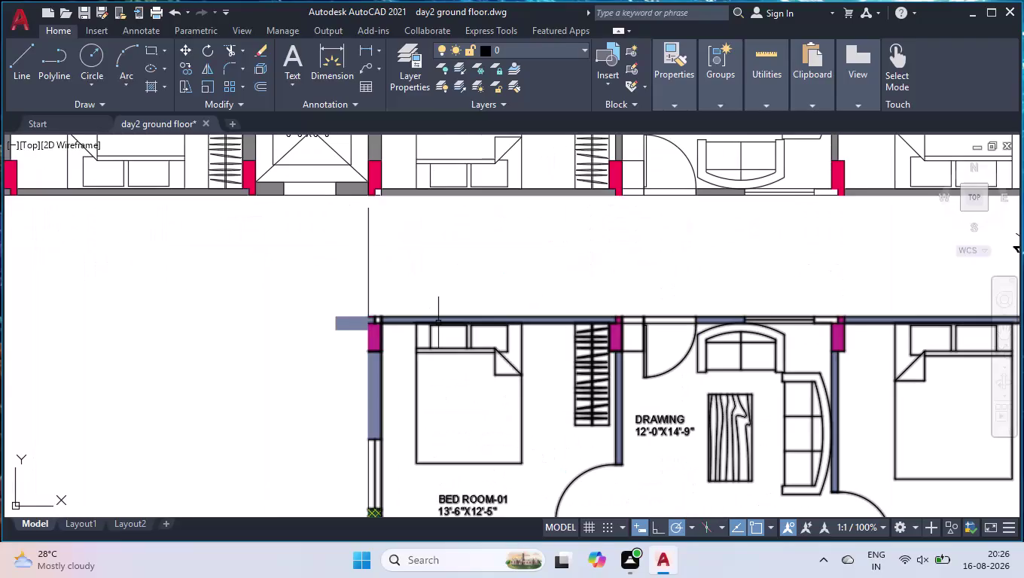
Trim the stray vertical line pieces above the bedroom wall corner out of the corridor.
text(TR)
key(Return)
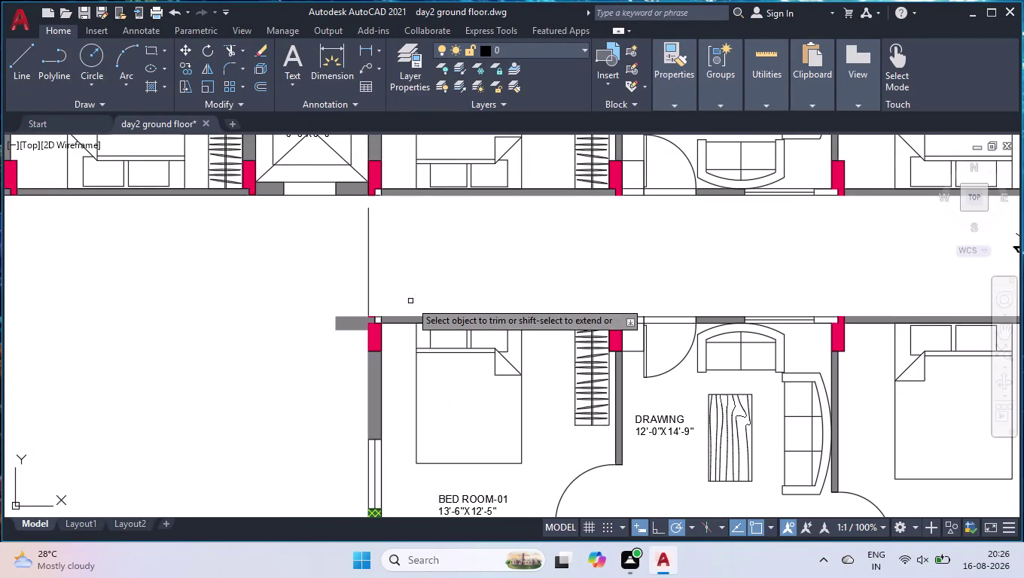
click(349, 325)
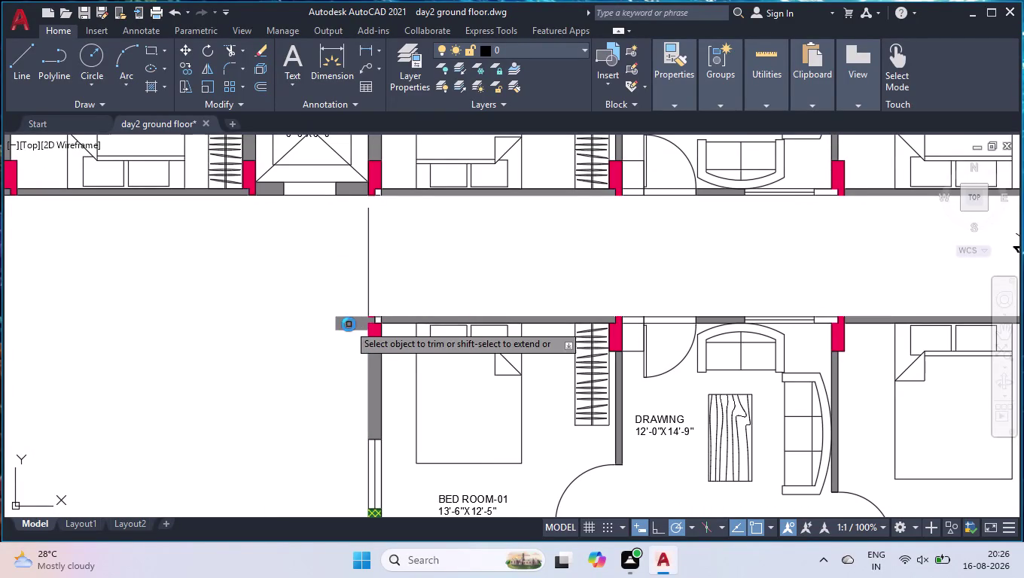
click(382, 276)
click(314, 299)
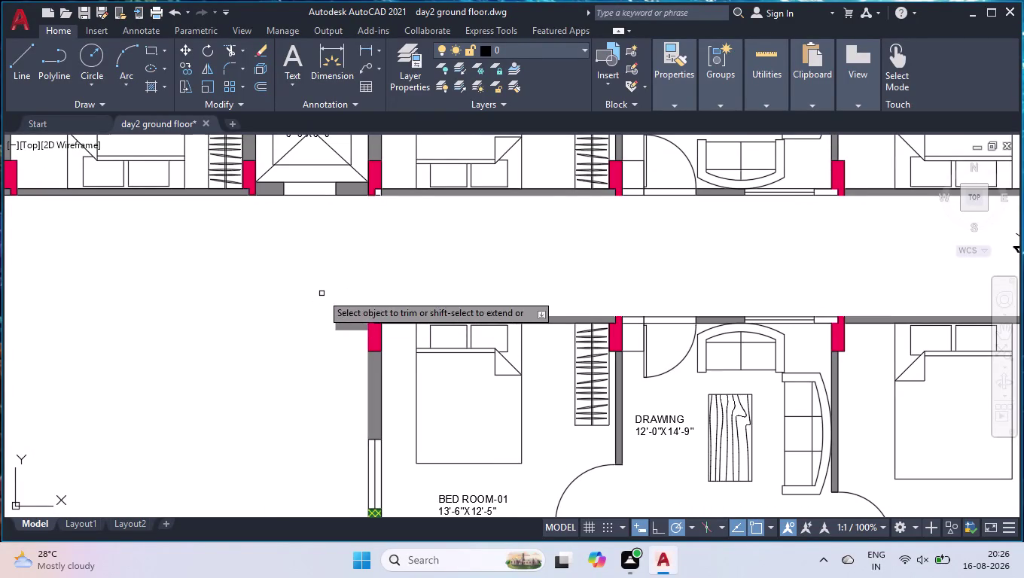
key(Return)
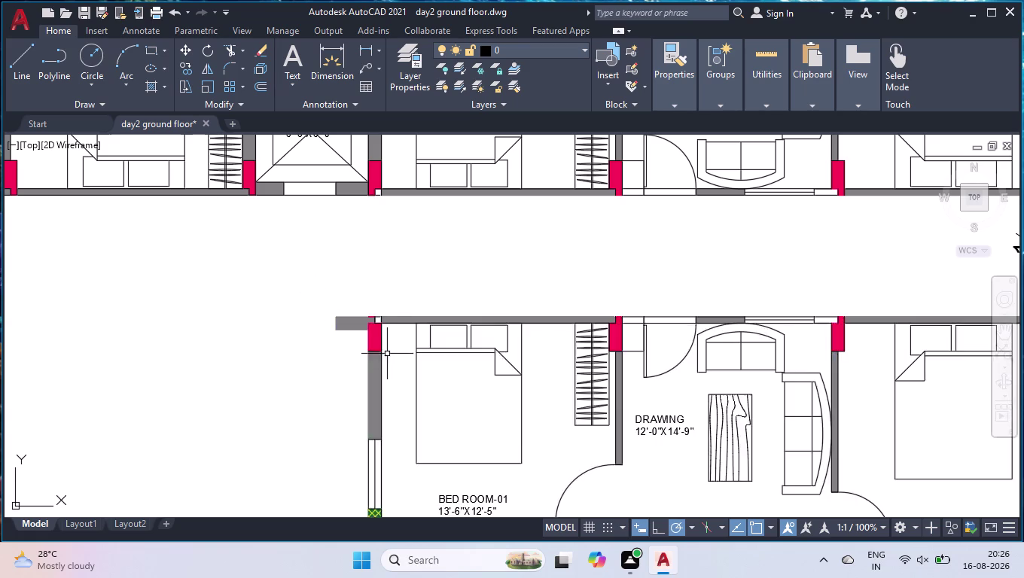
scroll(down, 3)
scroll(up, 3)
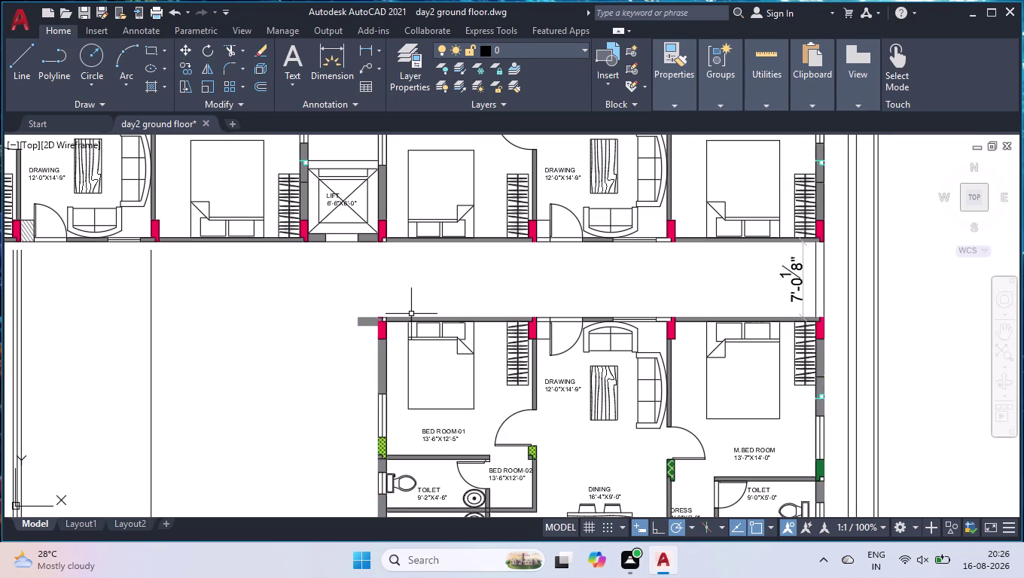
Extend the wall's top edge line across the gap beside the pink column.
text(EX)
key(Return)
scroll(up, 3)
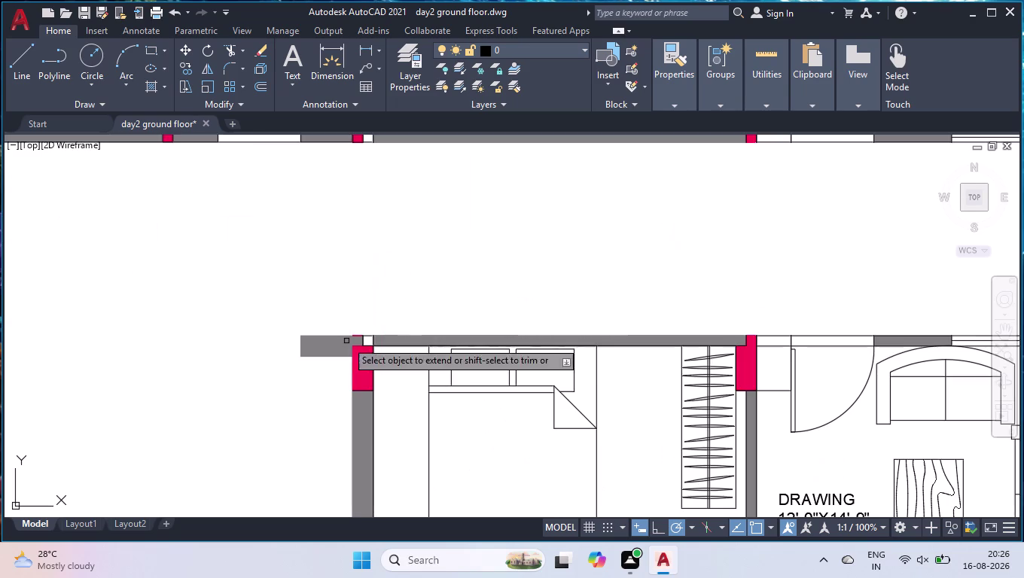
scroll(up, 3)
scroll(up, 3)
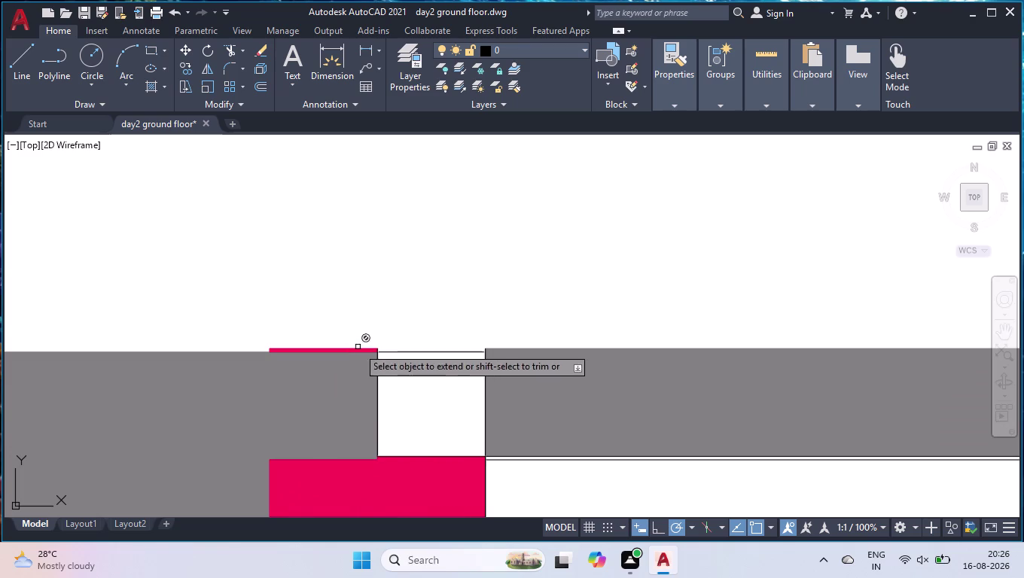
click(402, 352)
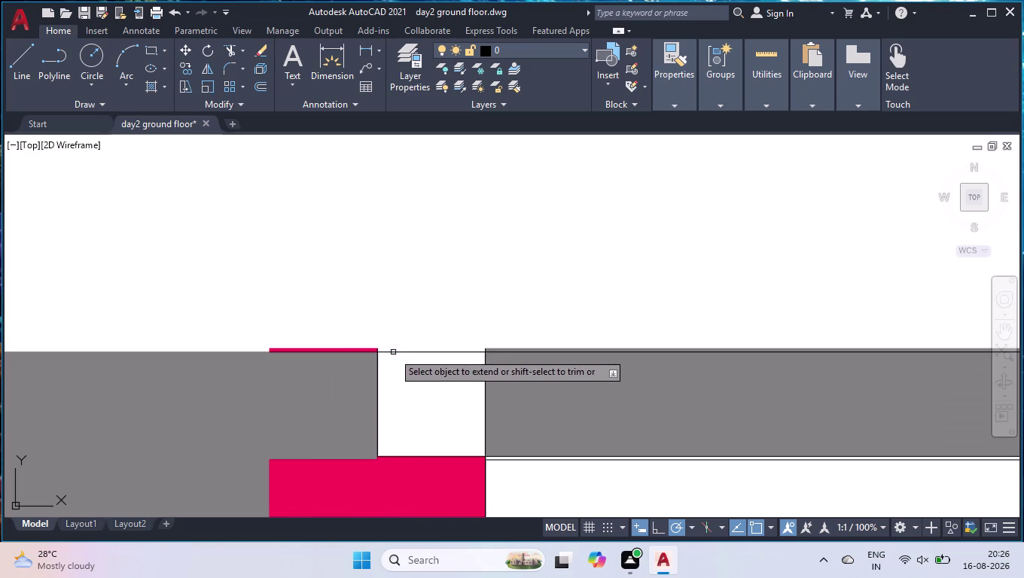
scroll(up, 3)
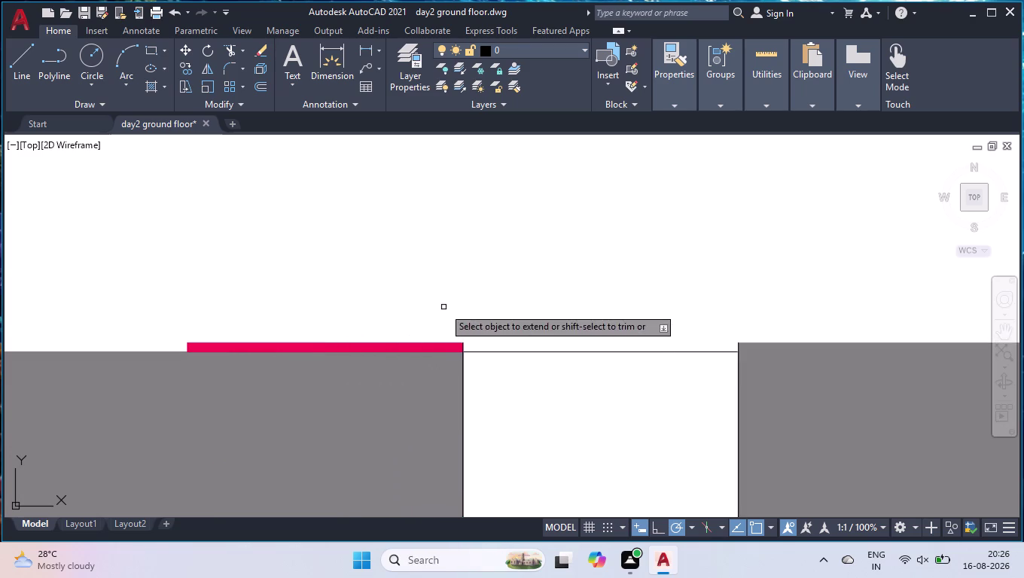
key(Return)
scroll(down, 3)
scroll(down, 3)
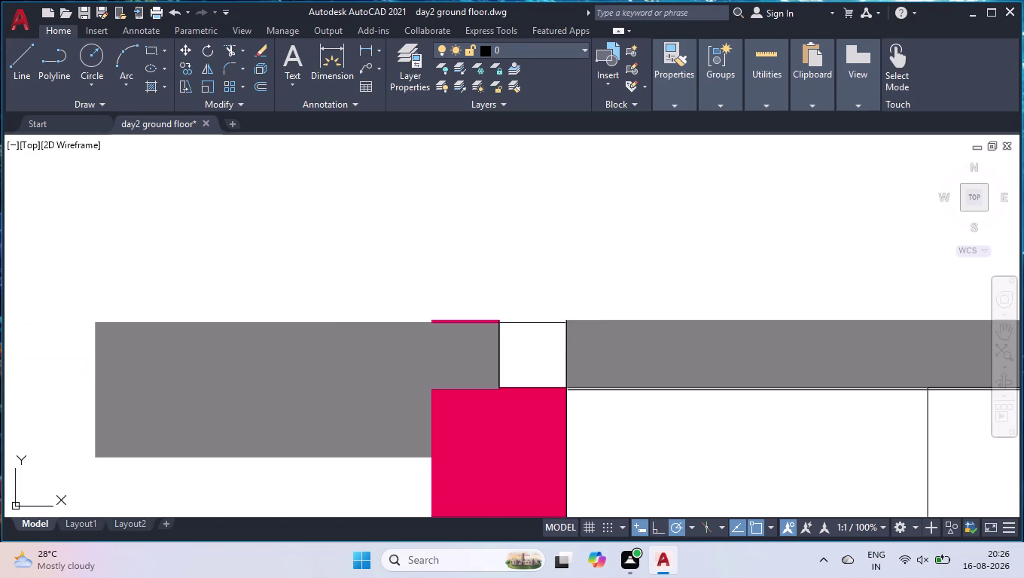
click(604, 368)
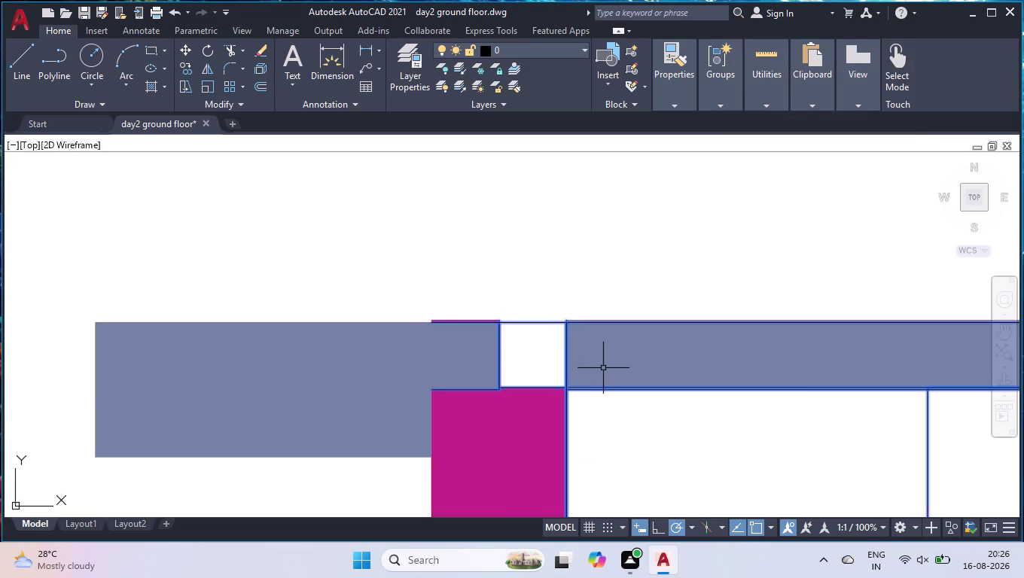
Clear the selection of the lower flat's plan.
scroll(down, 3)
scroll(down, 3)
scroll(down, 3)
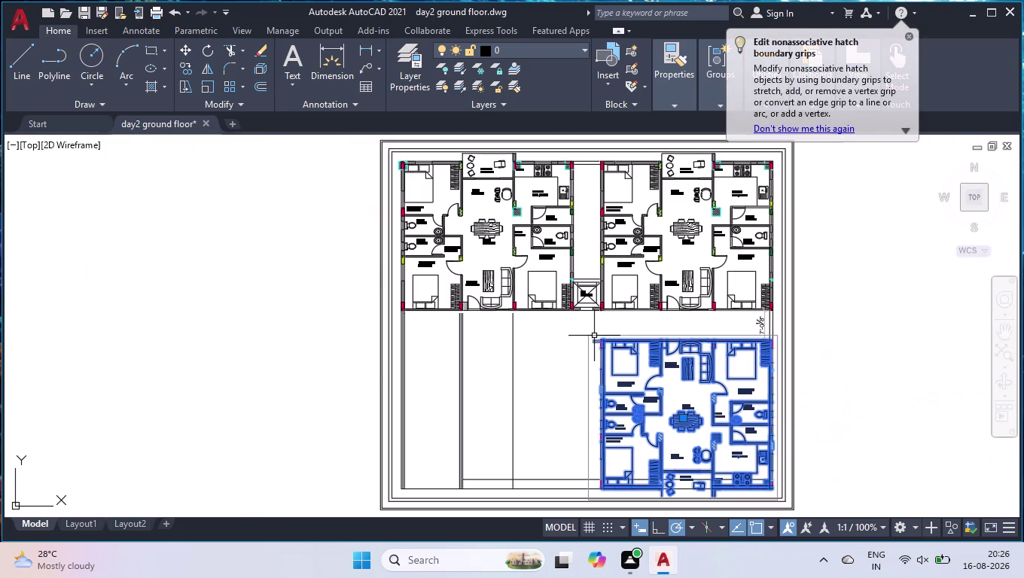
scroll(up, 3)
scroll(down, 3)
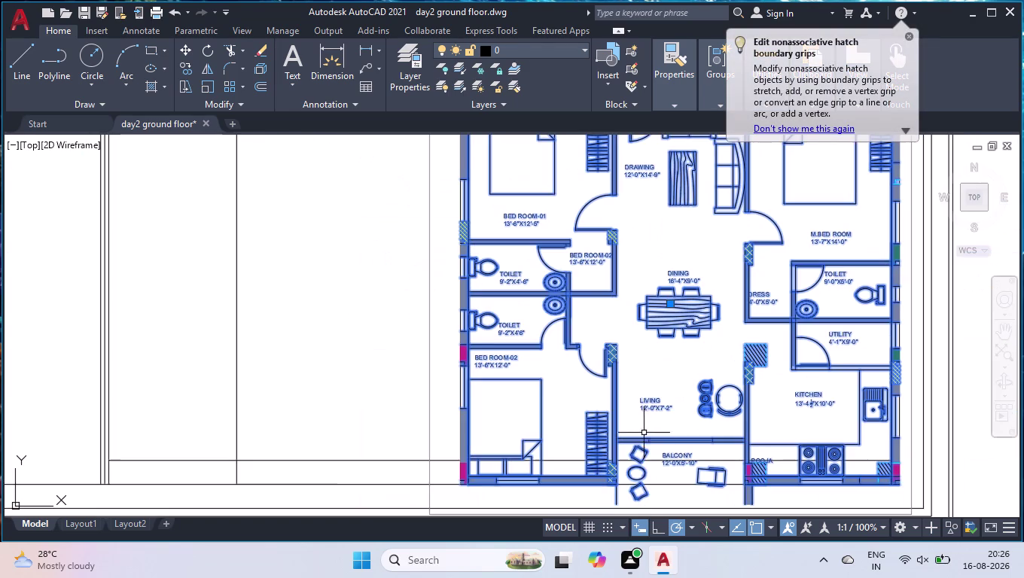
key(space)
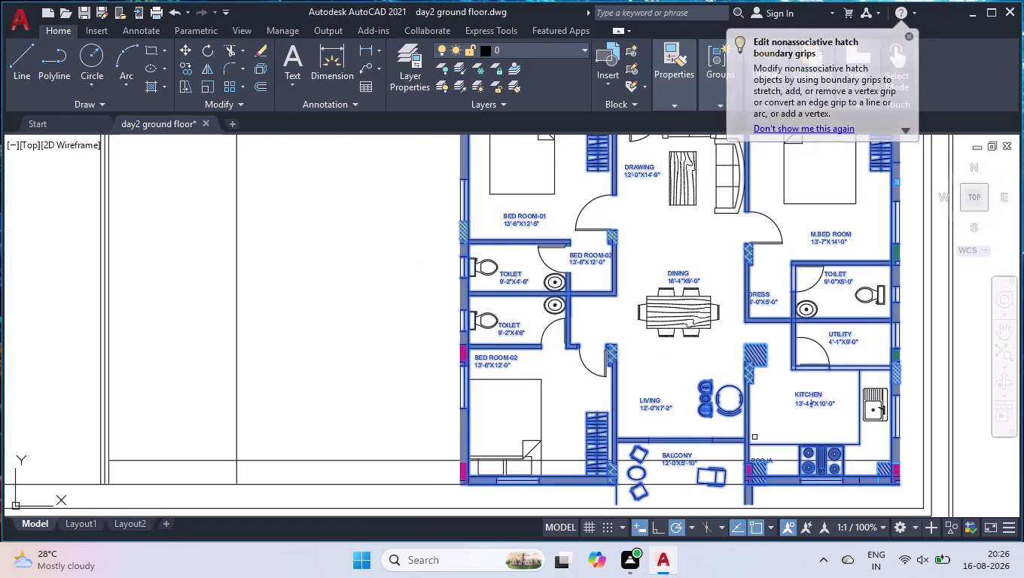
key(space)
key(space)
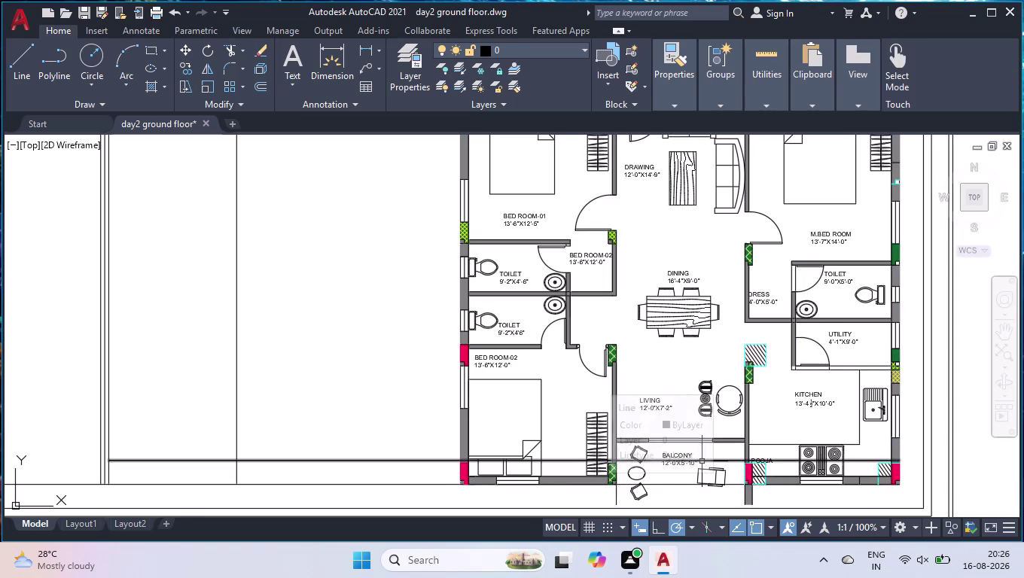
Delete the long horizontal line across the court and the lower flat's balcony.
click(702, 461)
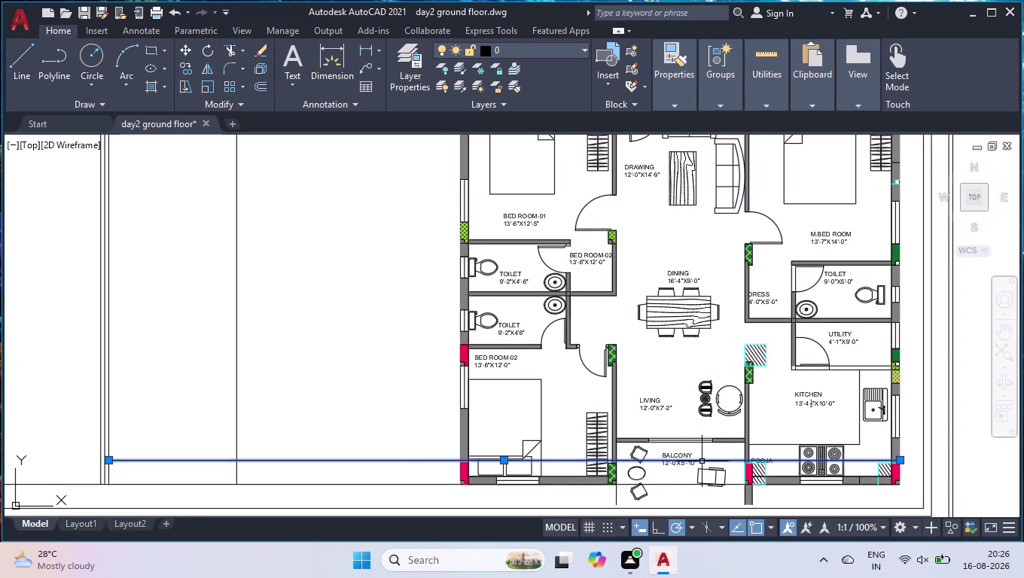
scroll(down, 3)
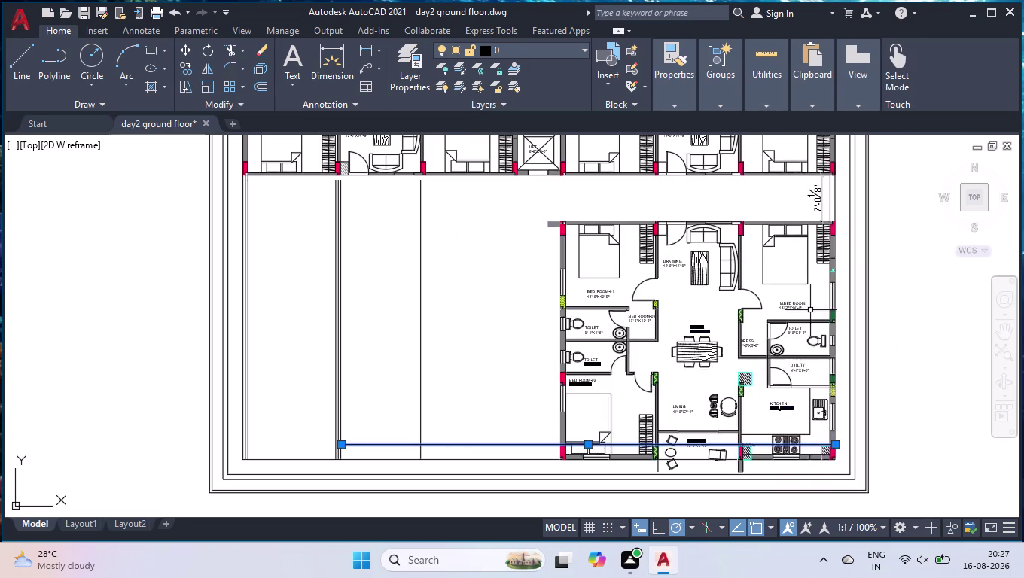
key(Delete)
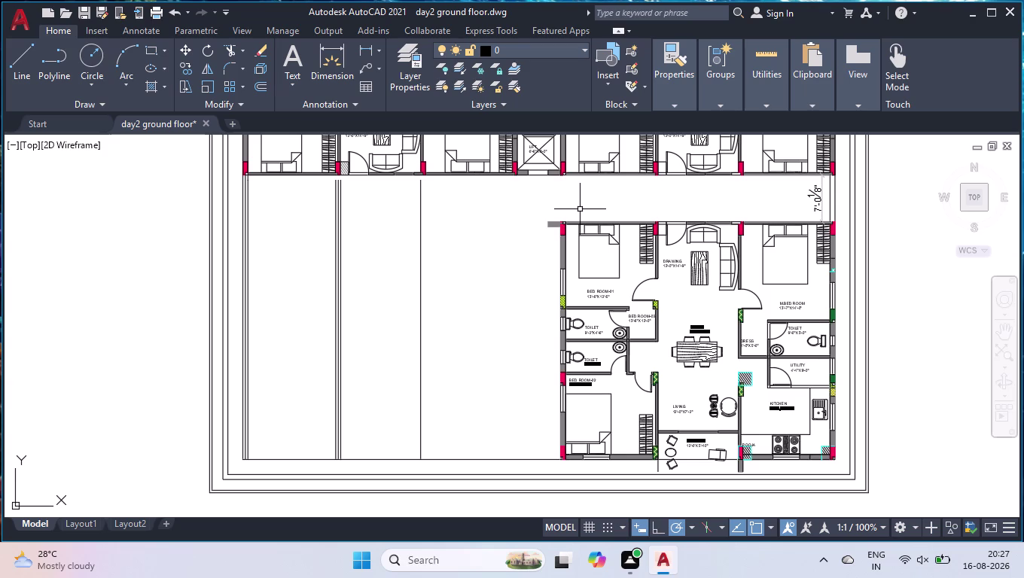
key(l)
key(Return)
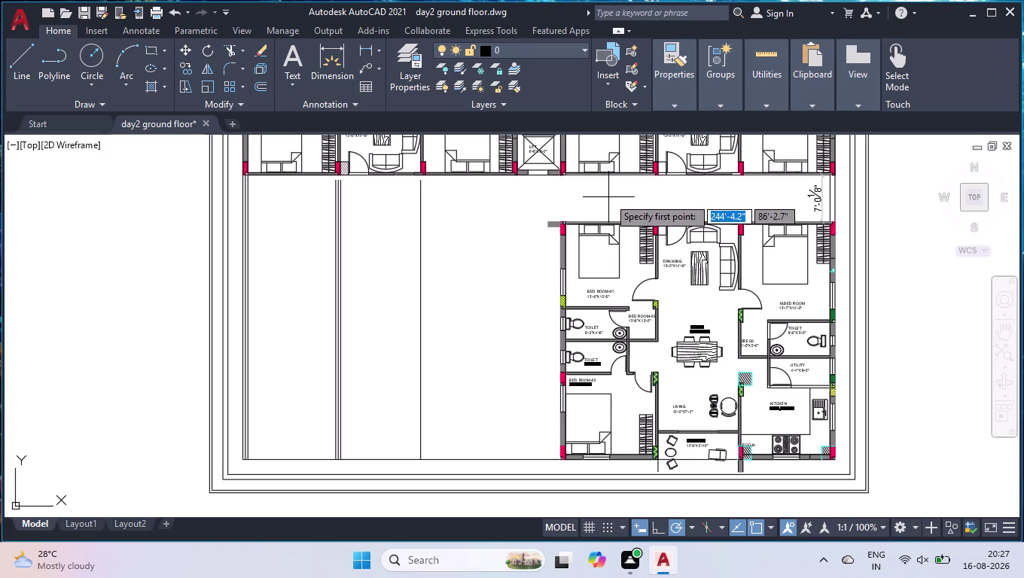
Draw a horizontal line from the bedroom wall corner to the left boundary line.
scroll(up, 3)
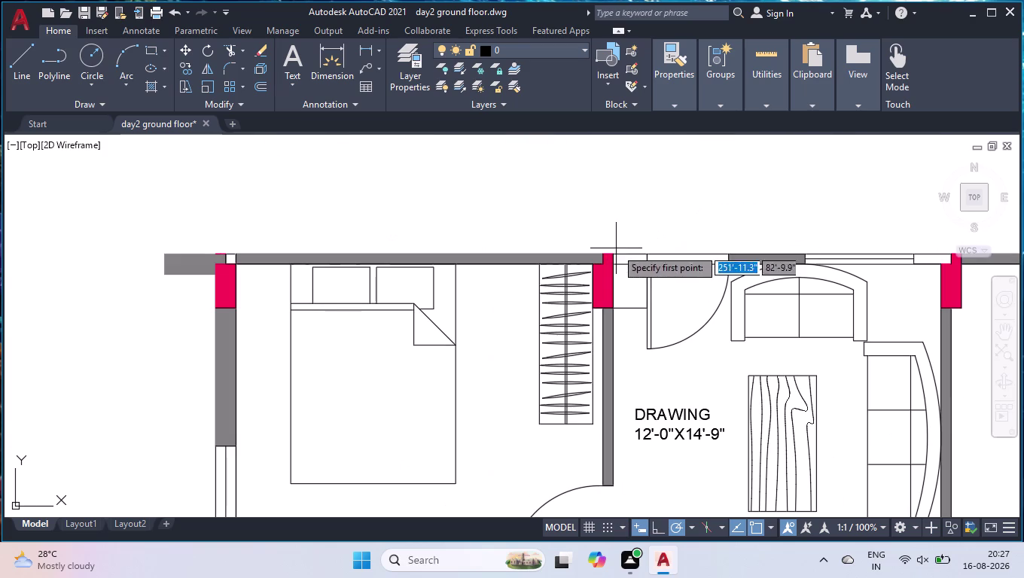
click(604, 251)
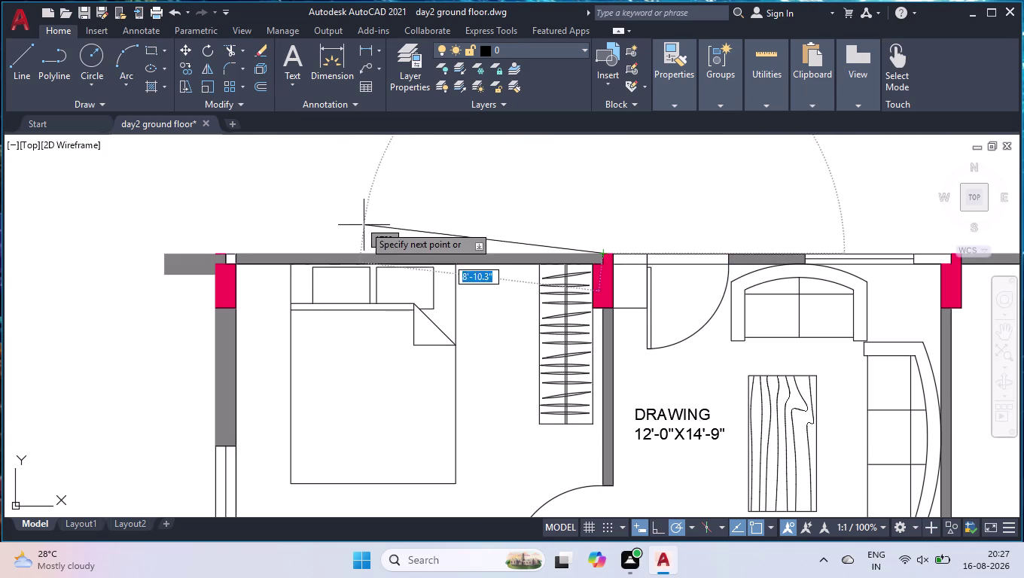
scroll(down, 3)
click(655, 530)
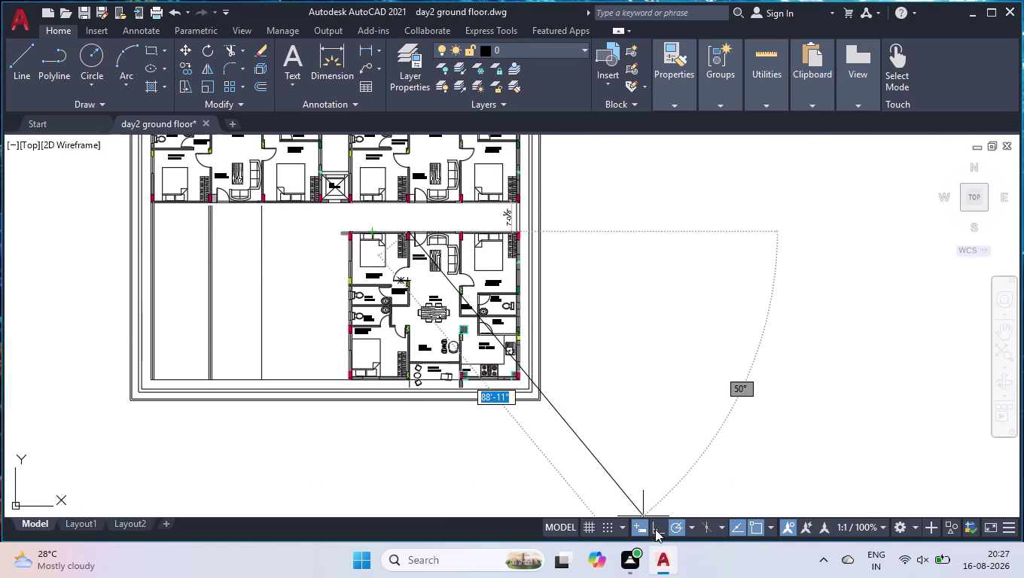
scroll(up, 3)
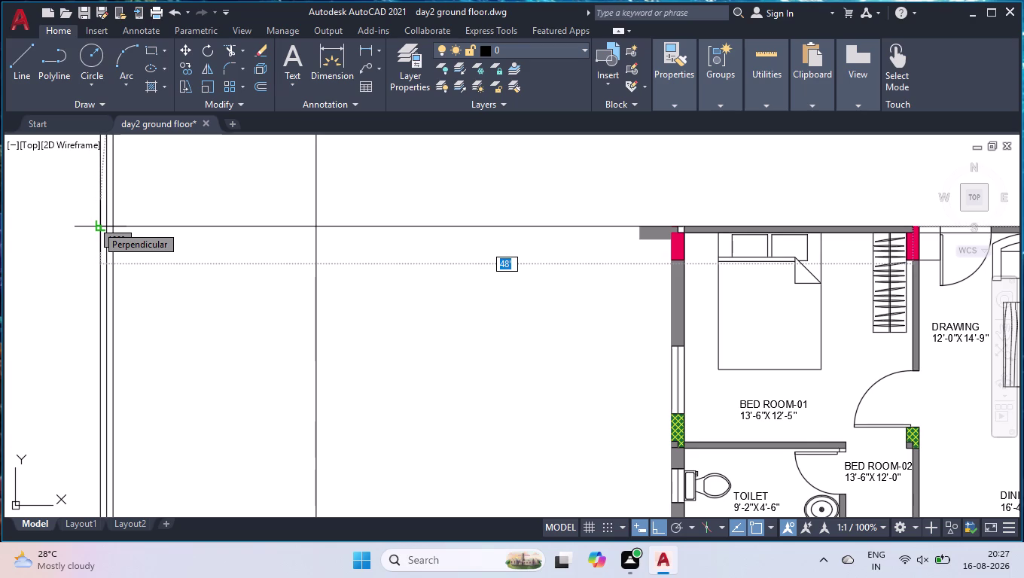
click(96, 226)
key(space)
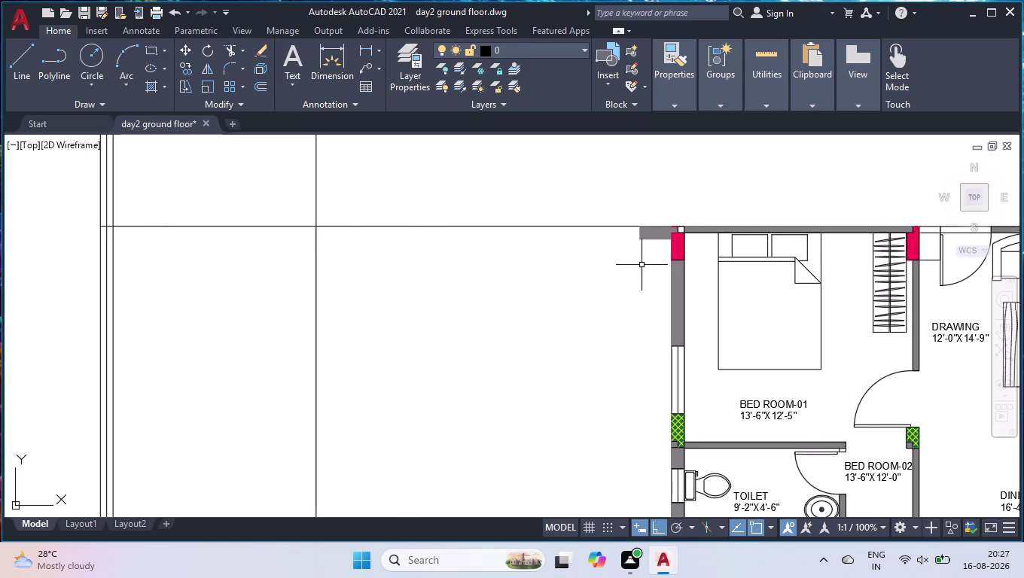
Break the new horizontal corridor line into two pieces at the bedroom wall corner.
text(BR)
key(Down)
key(Return)
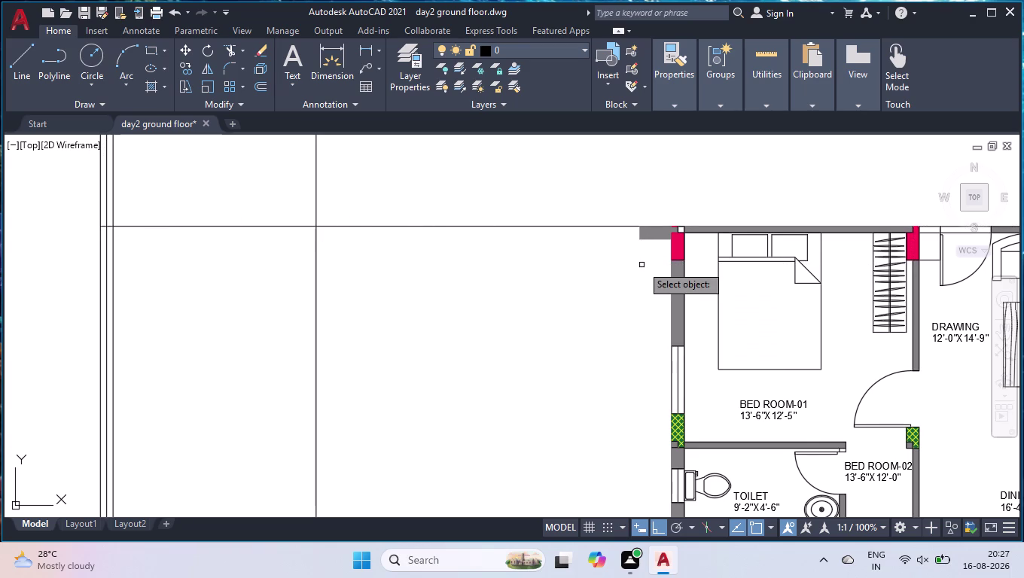
click(598, 226)
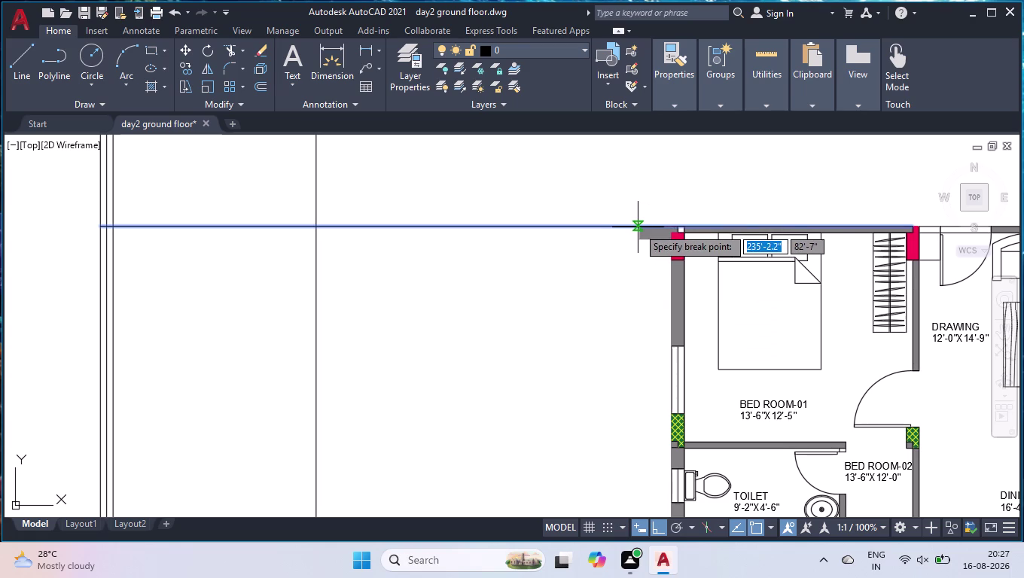
scroll(up, 3)
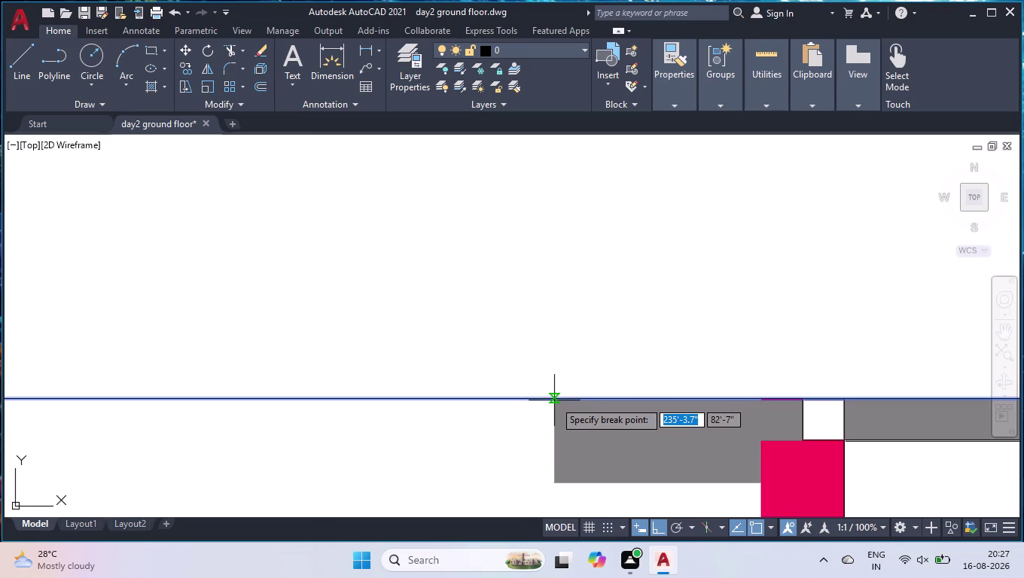
click(554, 401)
scroll(down, 3)
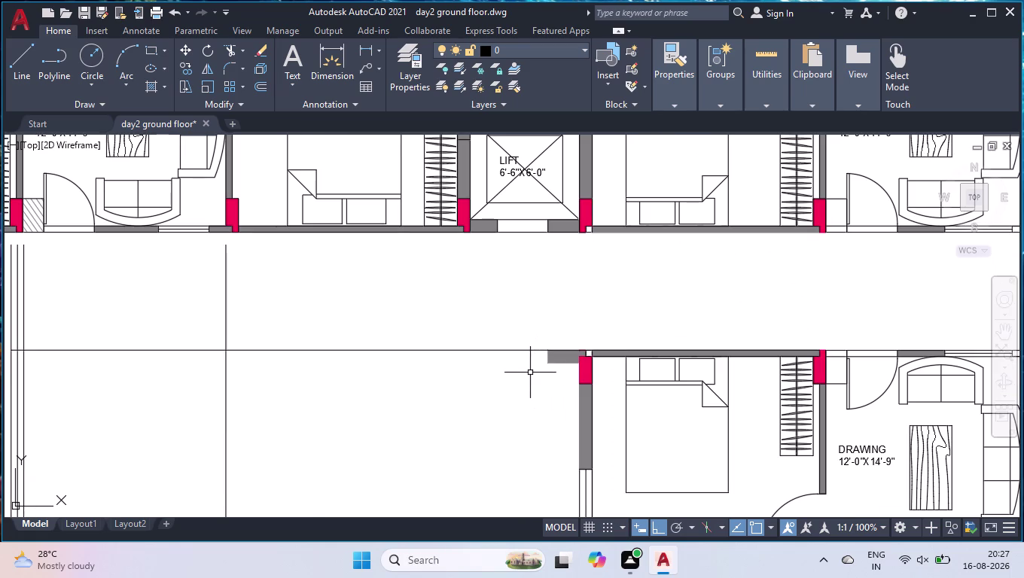
Offset the corridor edge line 9" downward to make a parallel copy.
text(OFF)
key(Return)
text(9")
key(Return)
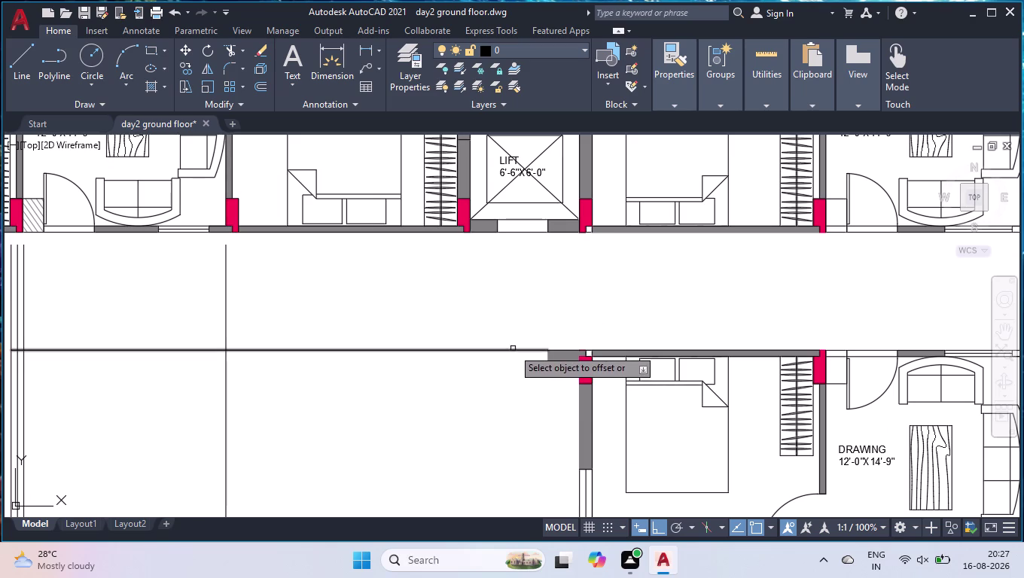
click(513, 349)
click(504, 392)
key(Return)
Trim away the two excess line pieces at the corridor opening.
text(T)
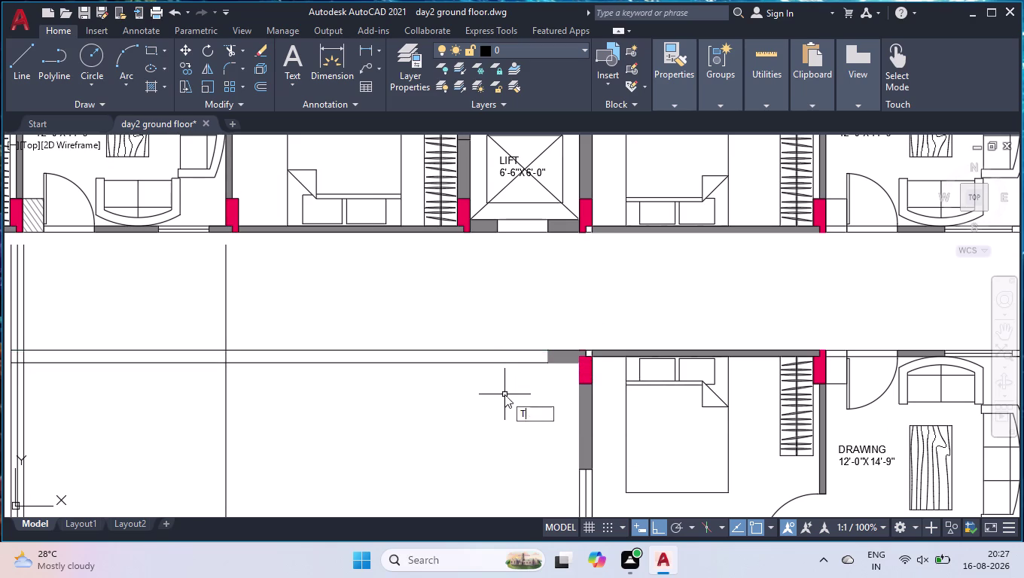
text(R)
key(Return)
click(348, 304)
click(139, 319)
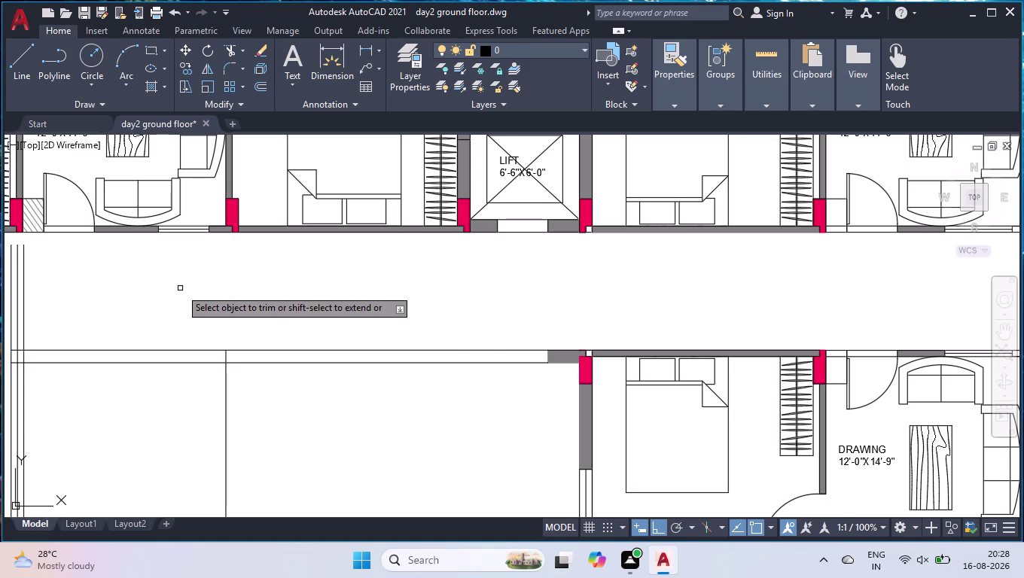
scroll(down, 3)
key(Return)
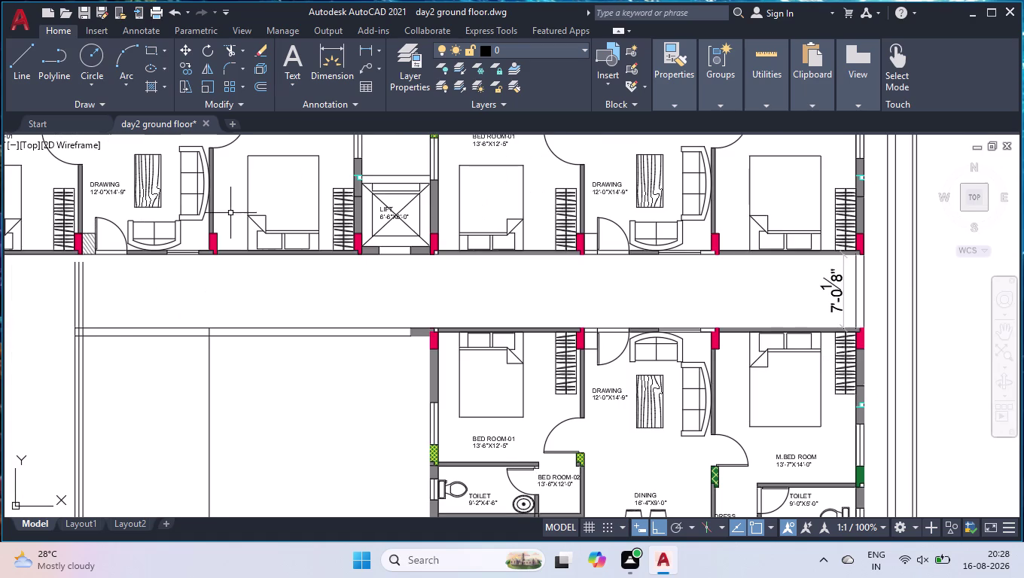
Extend the left vertical lines to the corridor line using a fence selection.
text(EX)
key(Return)
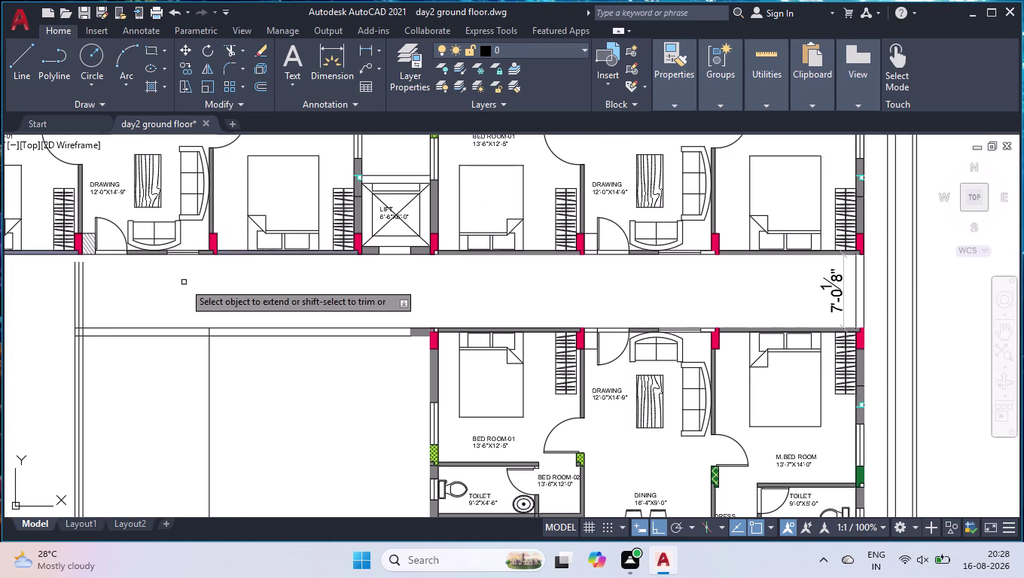
click(110, 282)
click(63, 283)
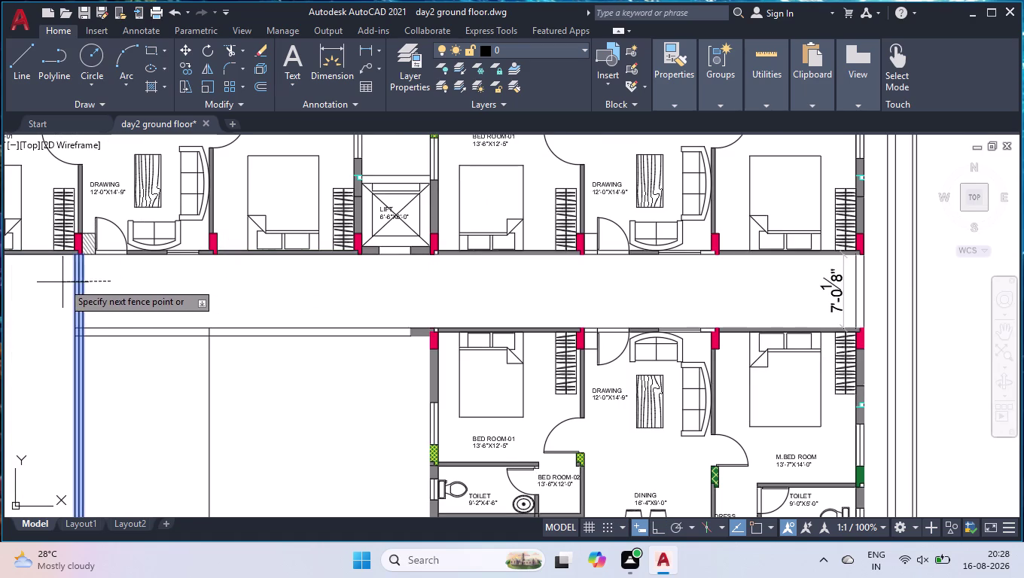
key(Return)
scroll(down, 3)
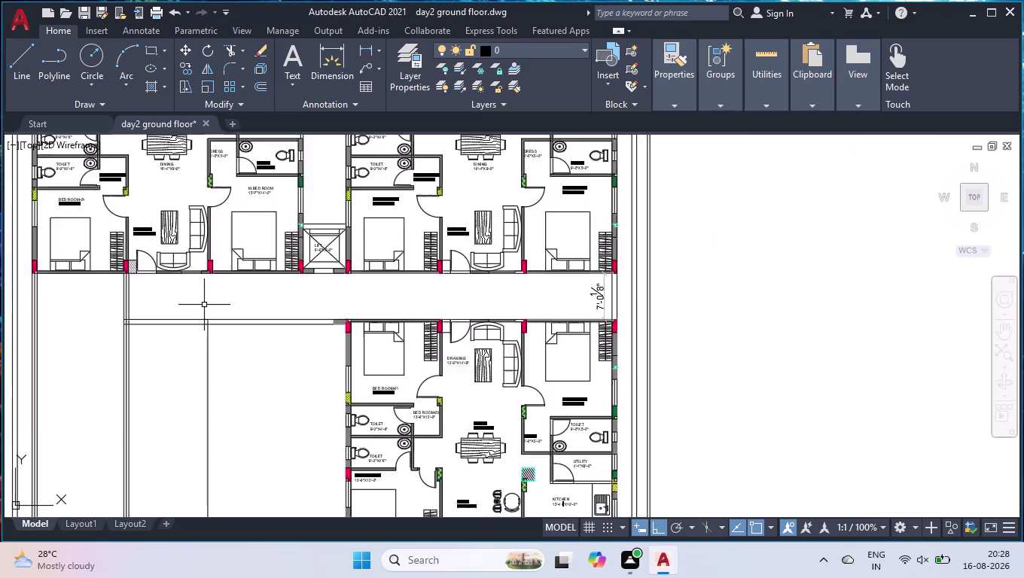
scroll(down, 3)
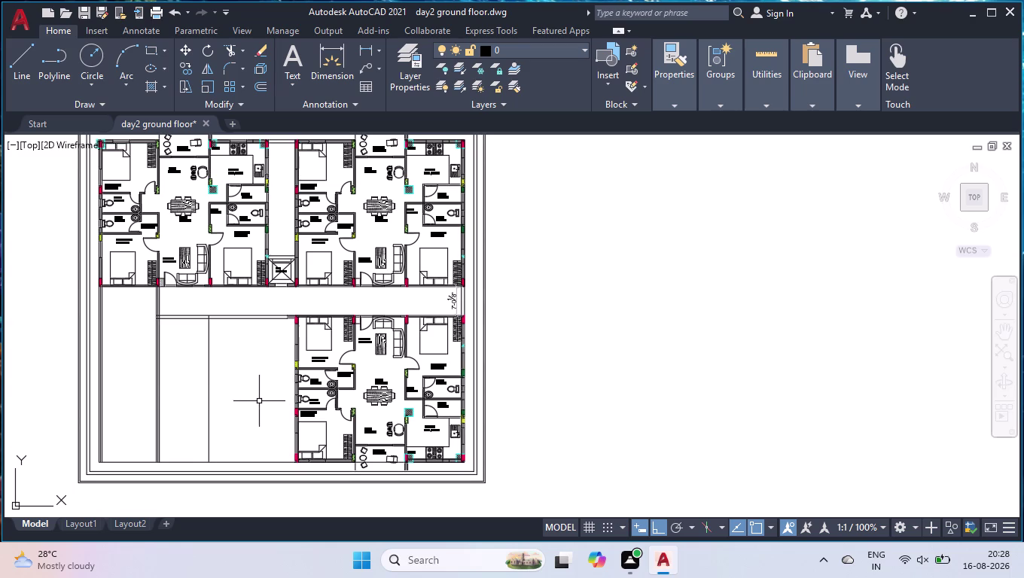
scroll(down, 3)
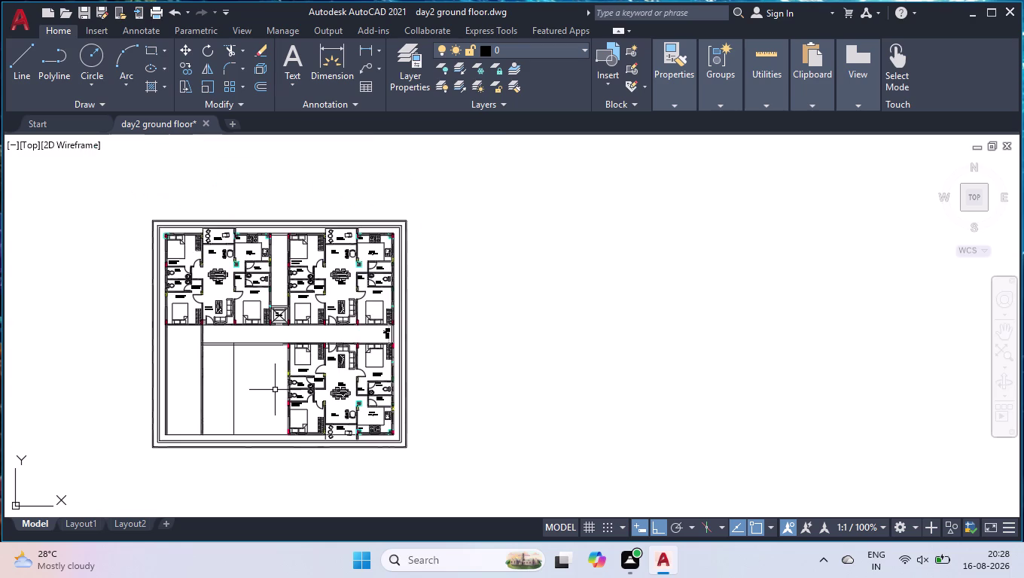
scroll(up, 3)
scroll(down, 3)
scroll(up, 3)
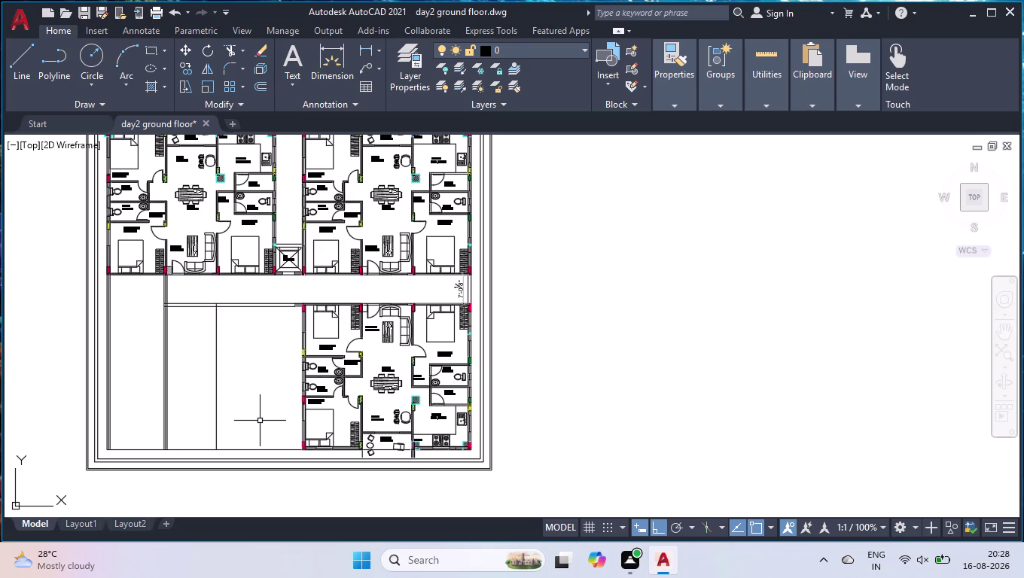
click(364, 373)
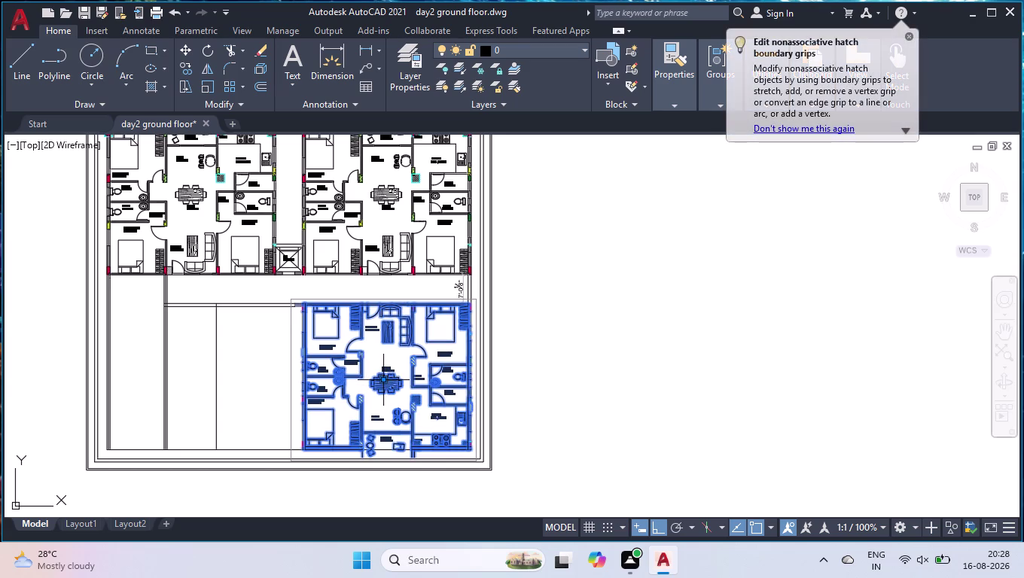
Stretch the lower-right unit's top edge vertically by 2'3".
click(386, 381)
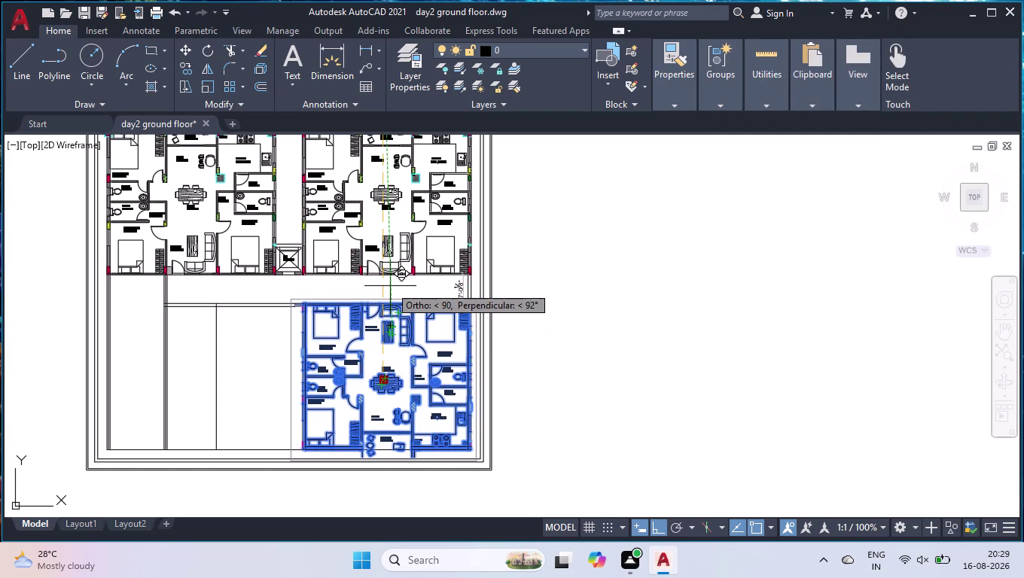
key(2)
text('3)
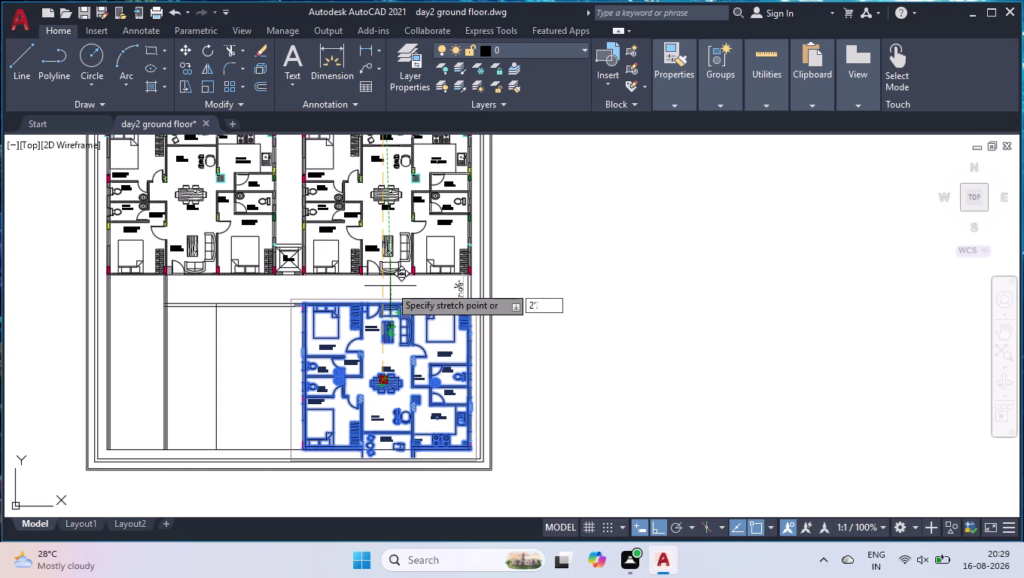
text(")
key(Return)
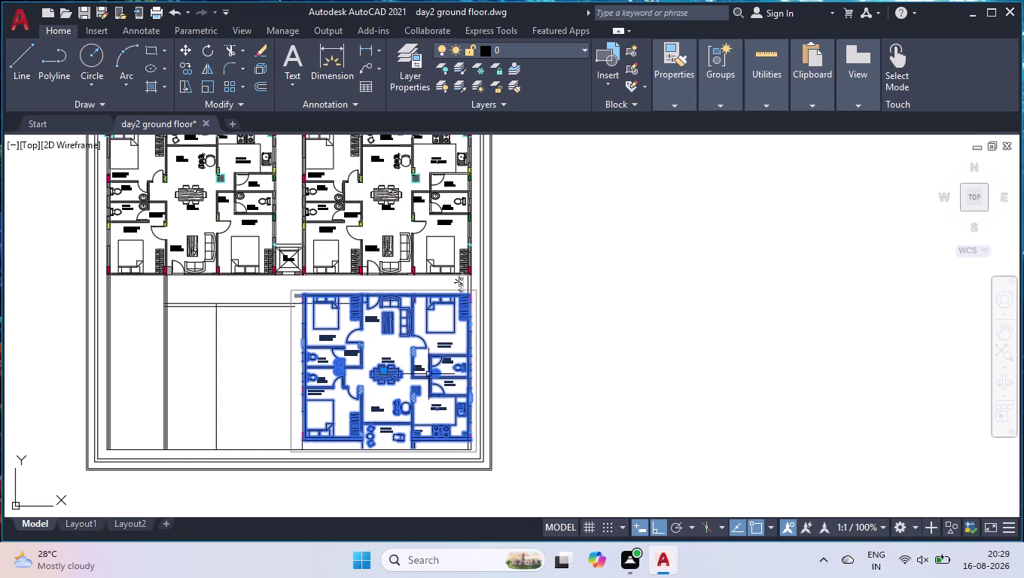
scroll(up, 3)
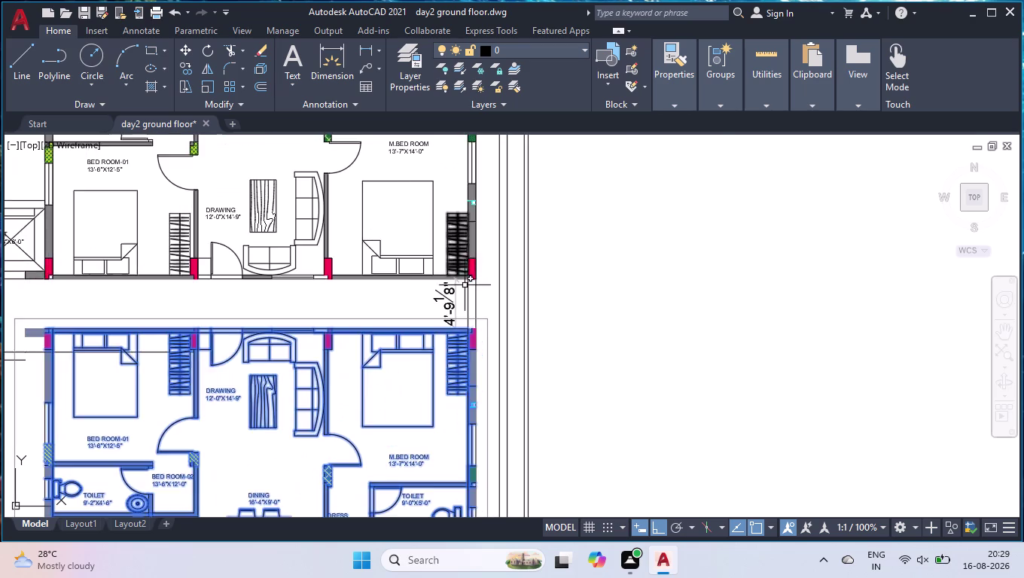
scroll(up, 3)
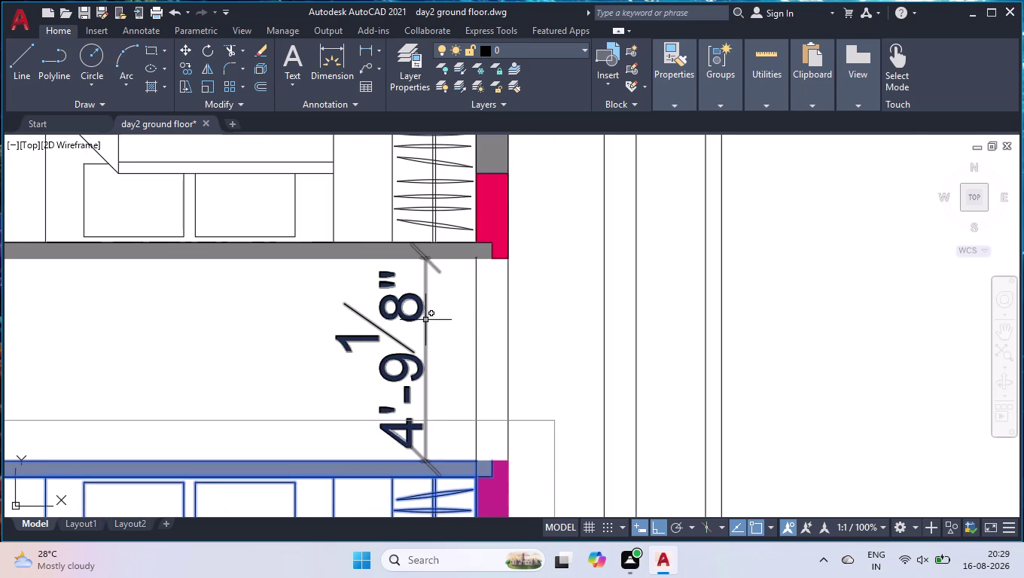
Delete the corridor width dimension, undo it, then delete the oversized corridor dimension.
click(425, 320)
key(Delete)
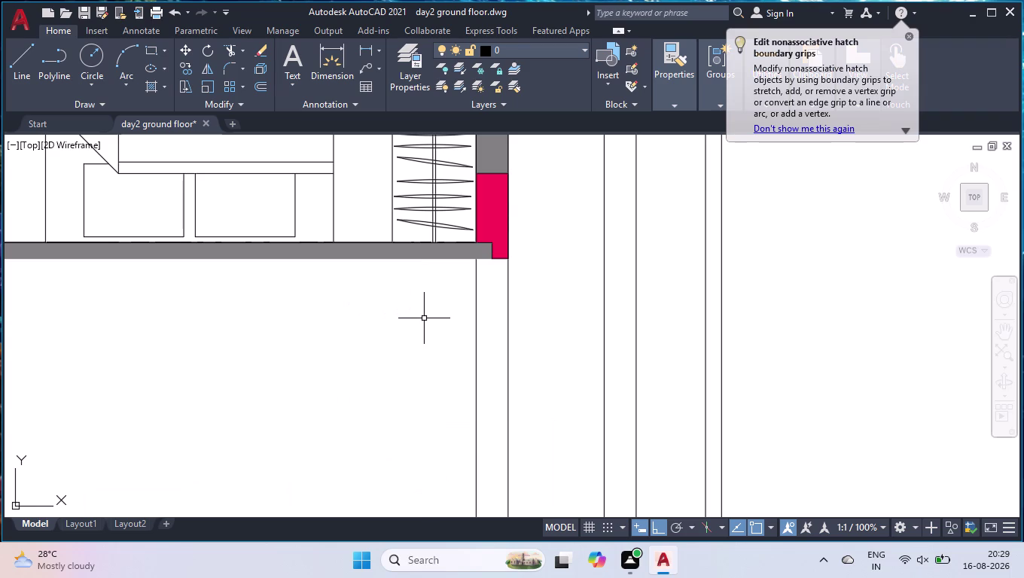
key(u)
key(Return)
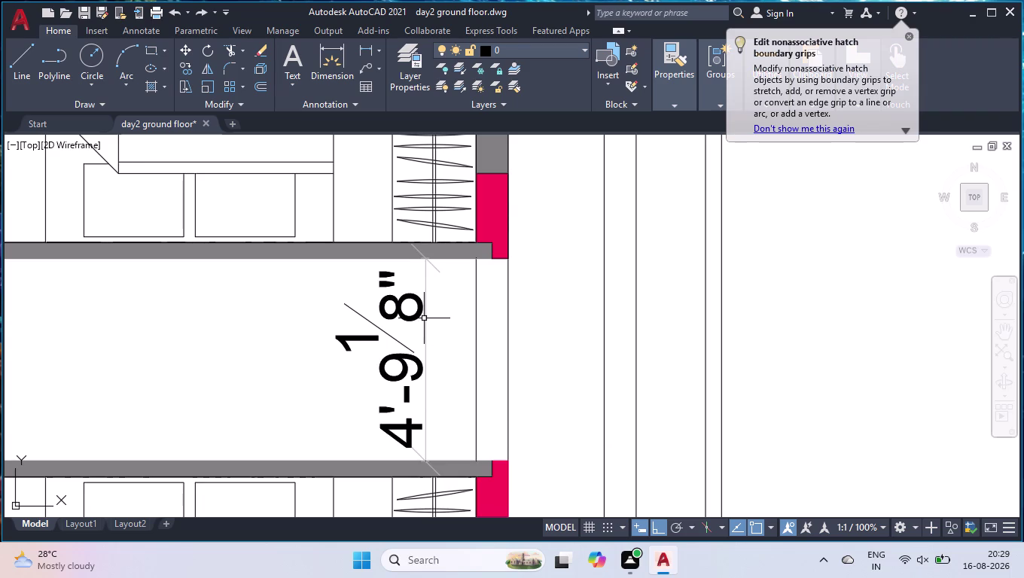
click(414, 360)
key(Delete)
scroll(down, 3)
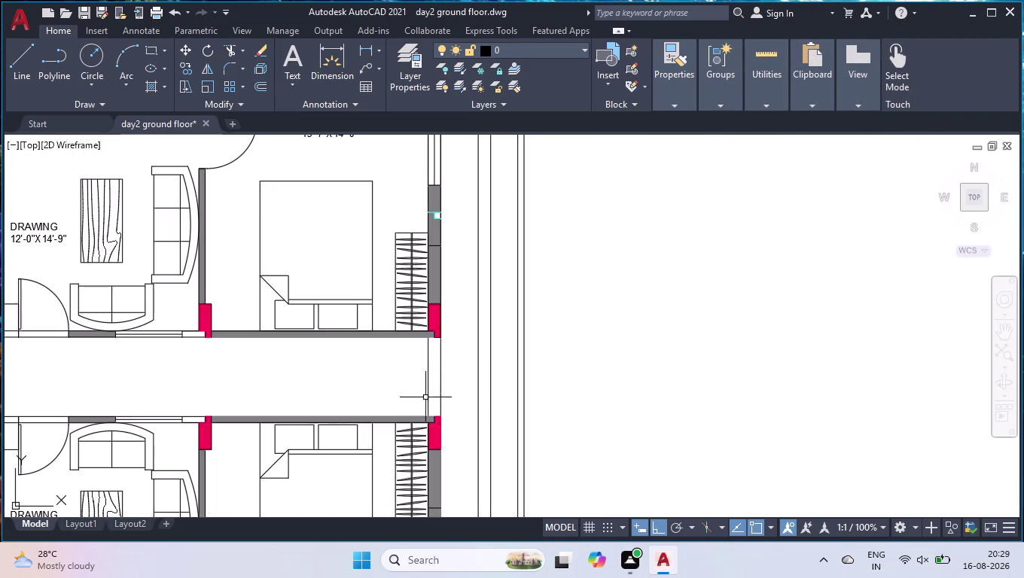
scroll(down, 3)
scroll(down, 3)
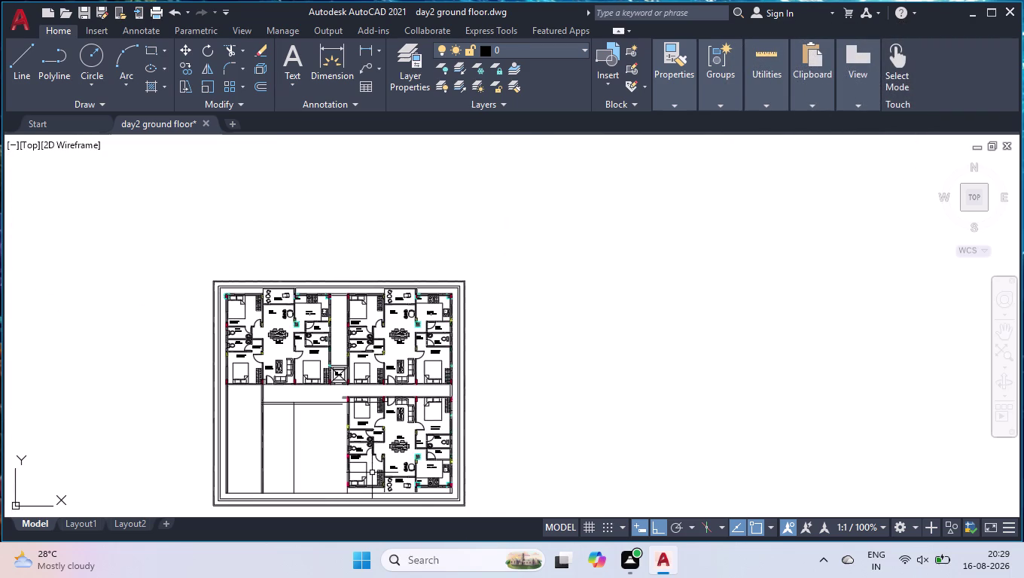
scroll(up, 3)
Undo several previous changes with repeated U commands.
key(u)
key(Return)
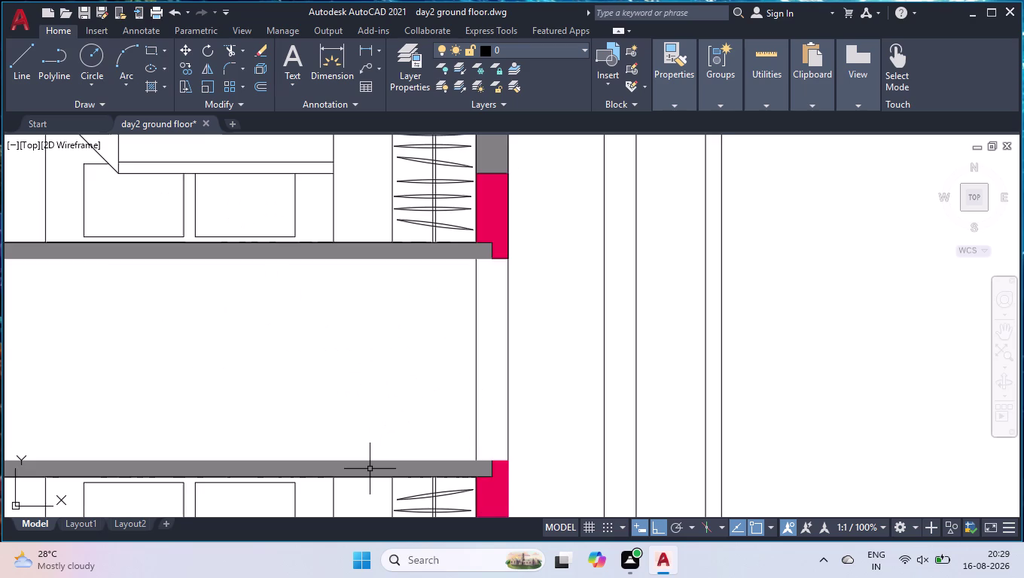
scroll(down, 3)
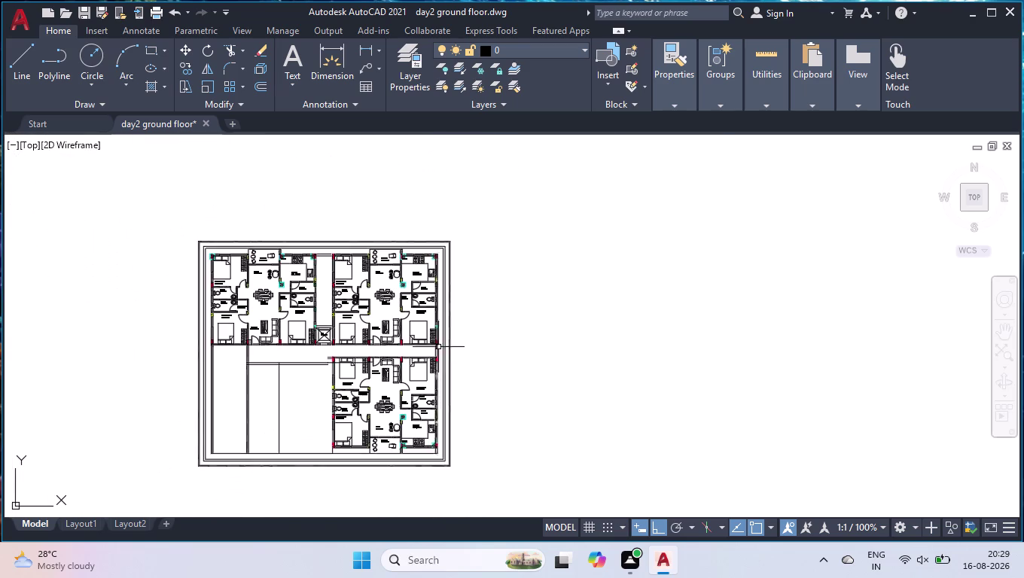
key(u)
key(Return)
key(u)
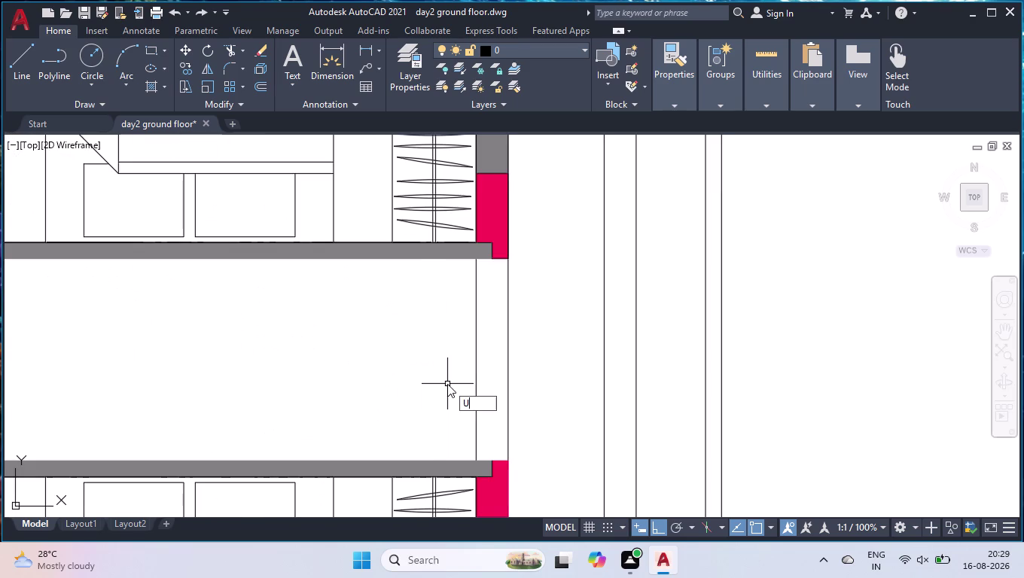
key(Return)
key(u)
key(Return)
key(u)
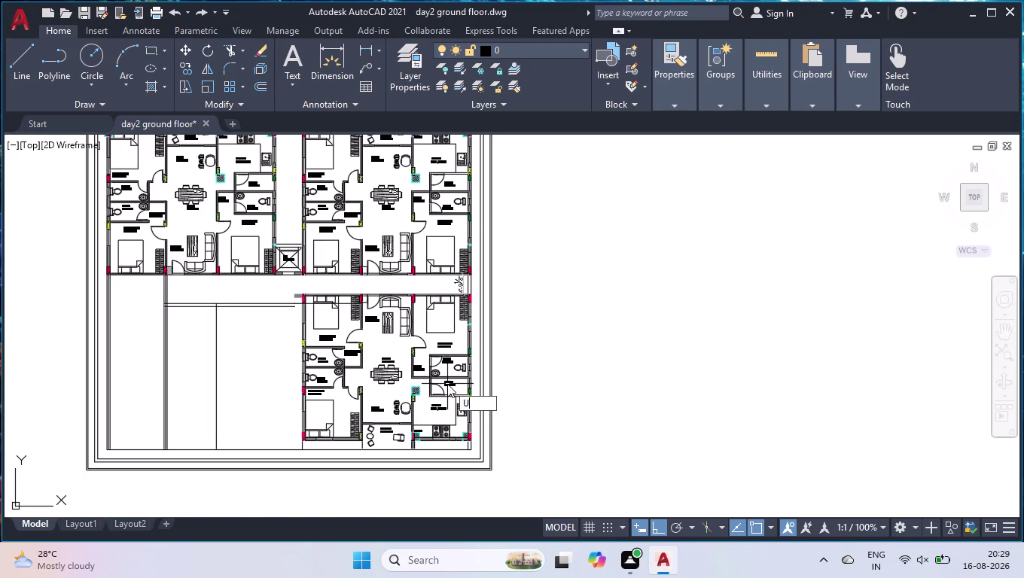
key(Return)
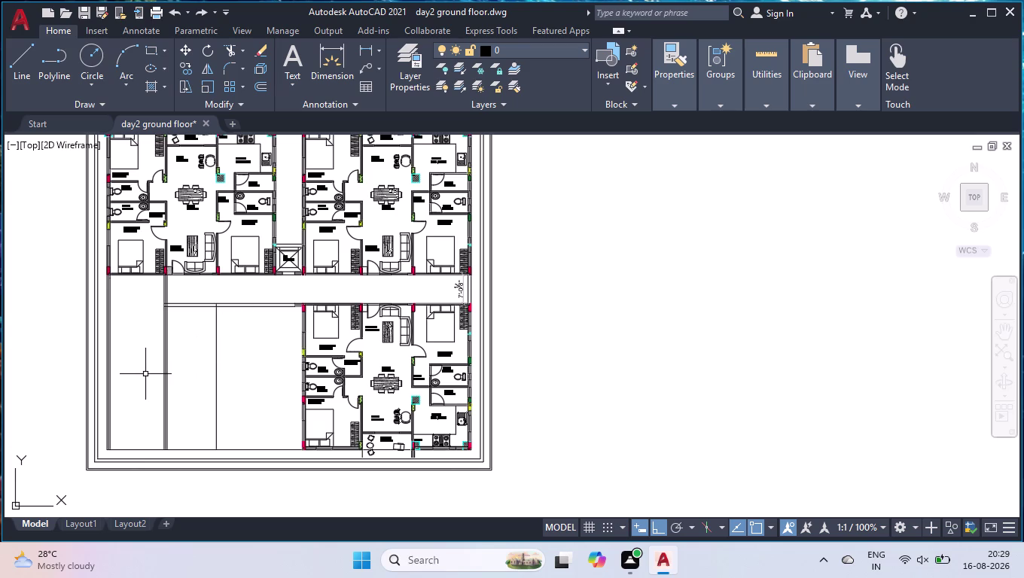
Draw a vertical line from the court's bottom edge up to the corridor wall.
key(l)
key(Return)
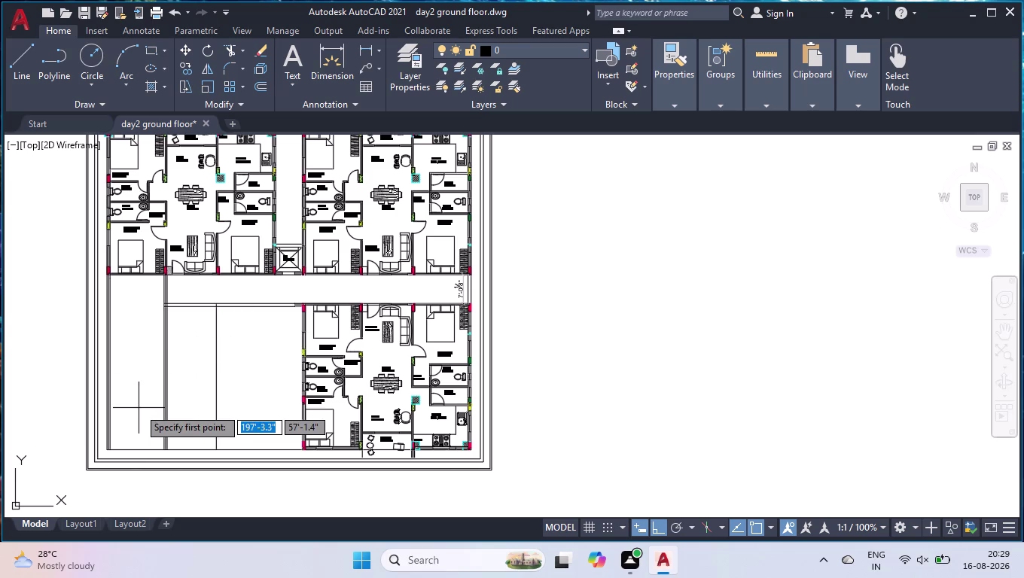
click(134, 453)
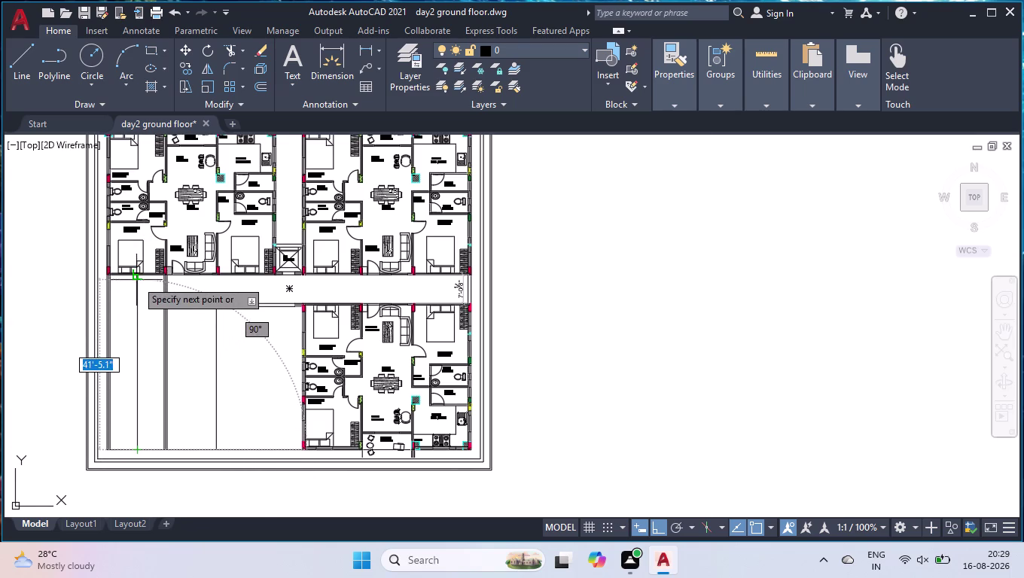
scroll(up, 3)
click(132, 247)
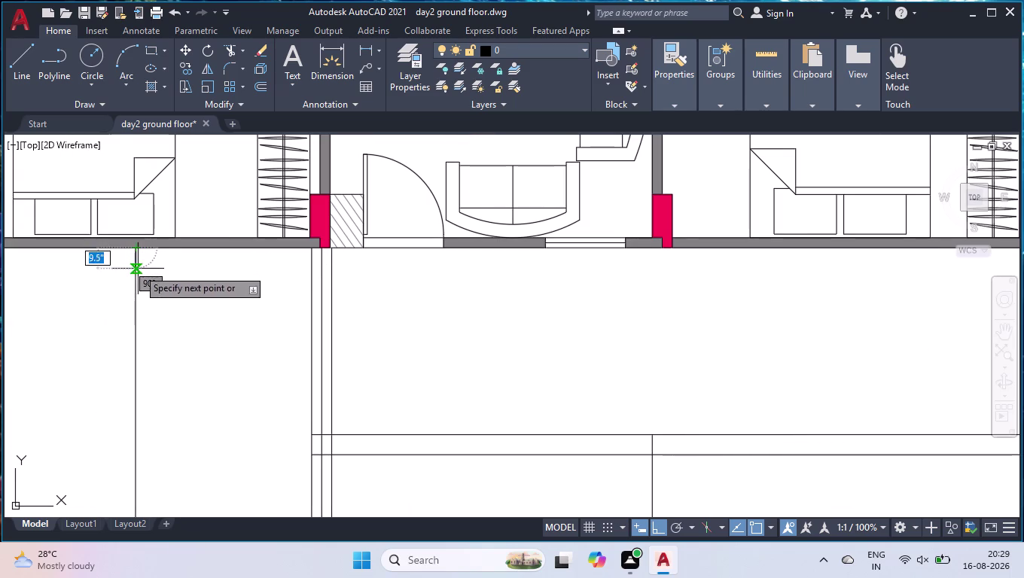
key(space)
scroll(down, 3)
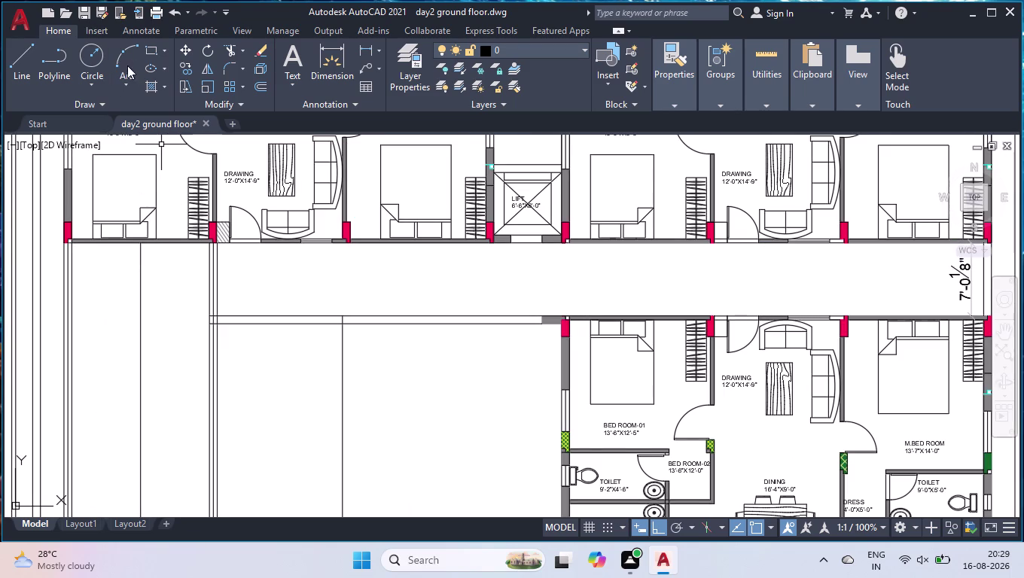
click(154, 84)
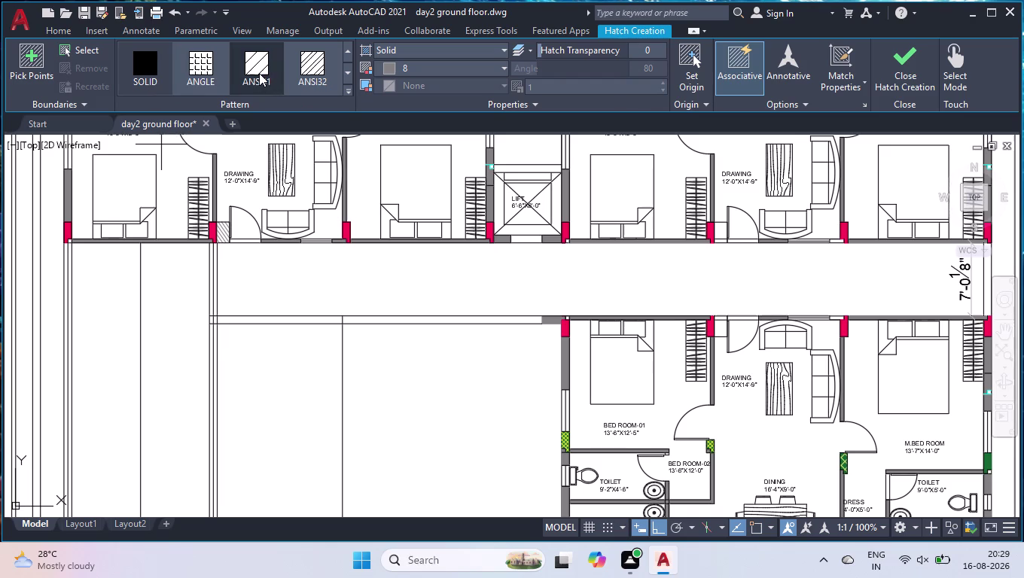
Choose ANSI31 pattern with ByLayer colour and pick a point inside the open court.
click(258, 66)
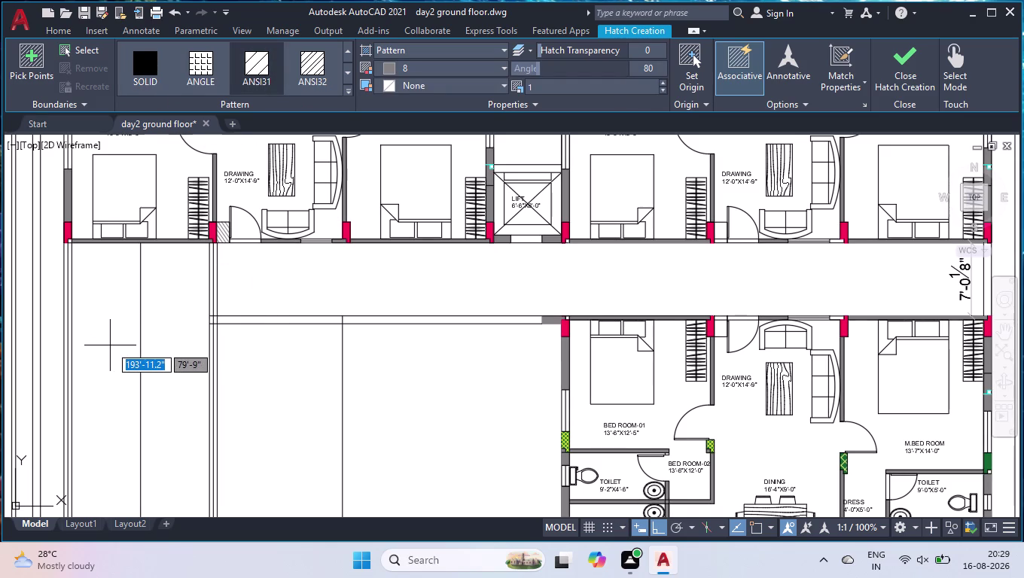
click(403, 69)
click(386, 85)
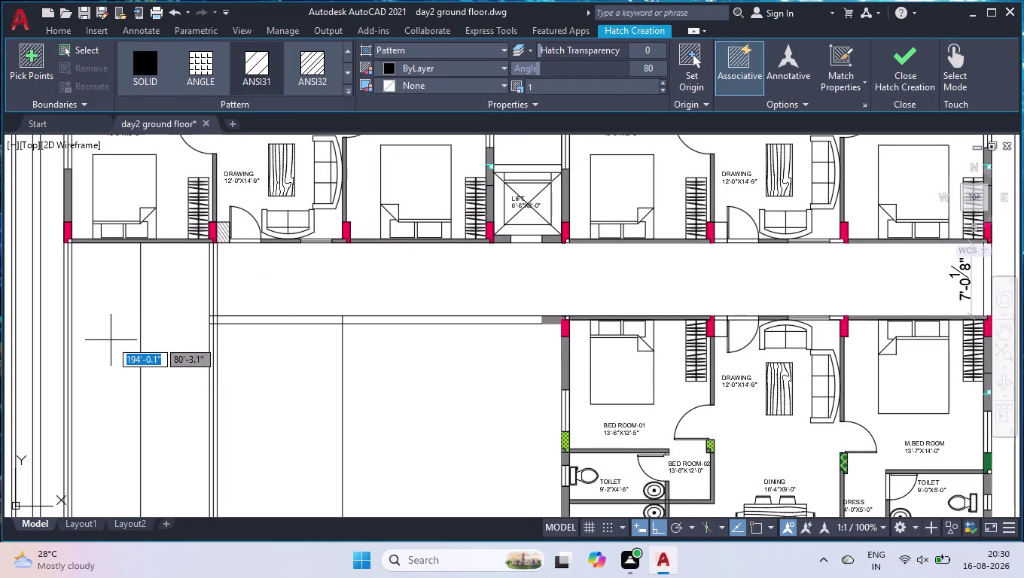
click(111, 340)
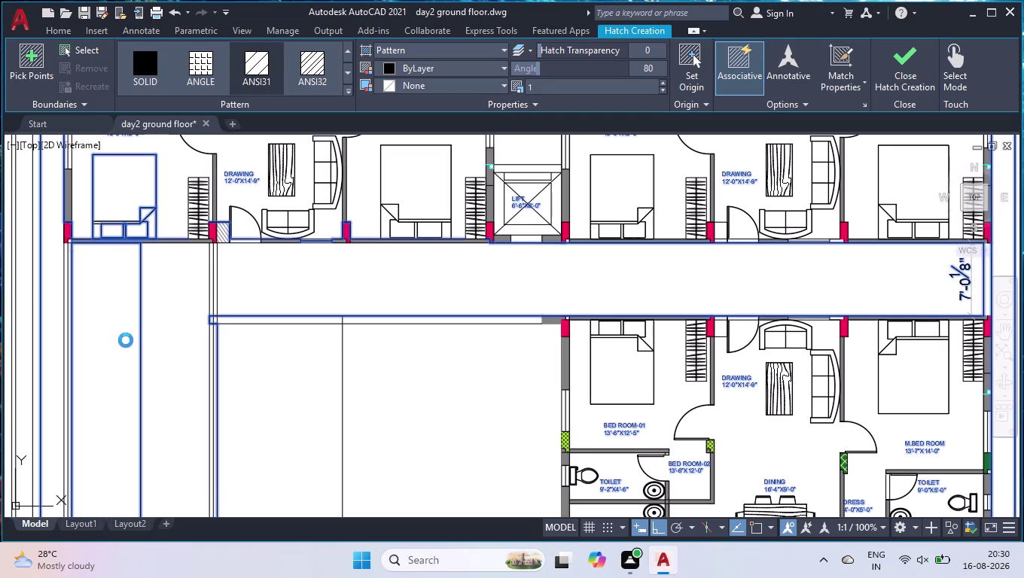
key(space)
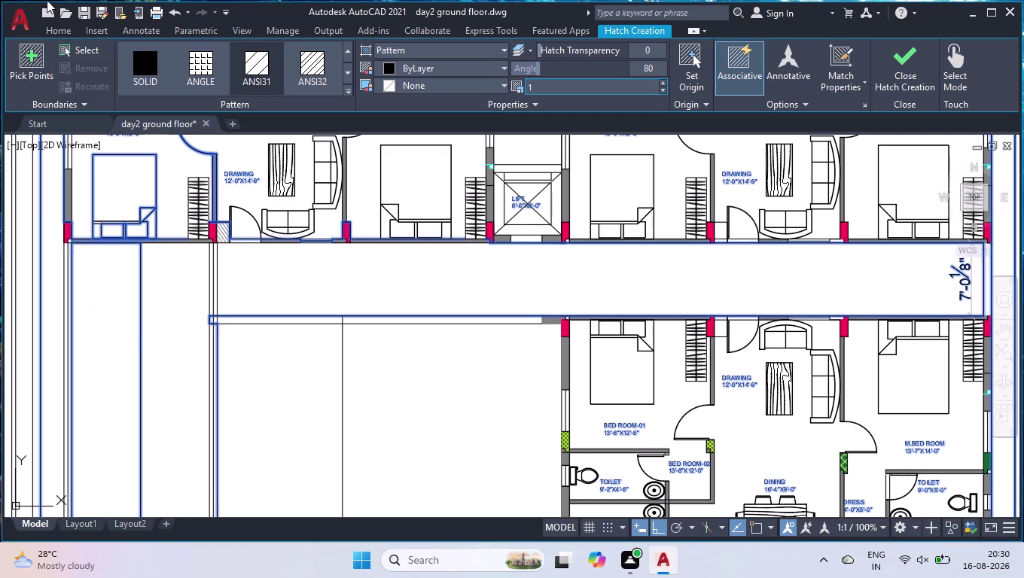
Undo recent changes and choose options from a right-click context menu.
click(45, 32)
scroll(down, 3)
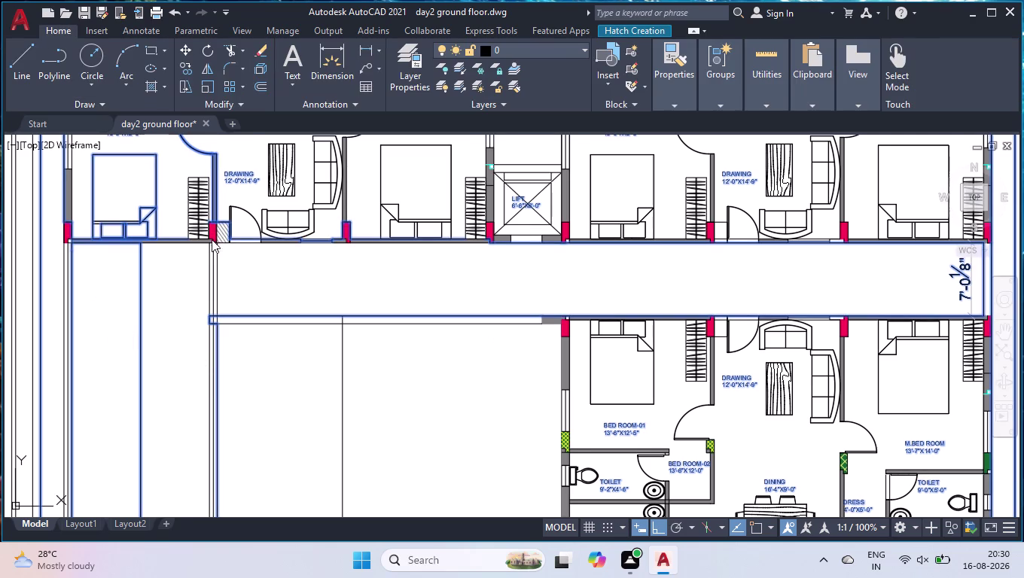
scroll(down, 3)
scroll(down, 3)
key(u)
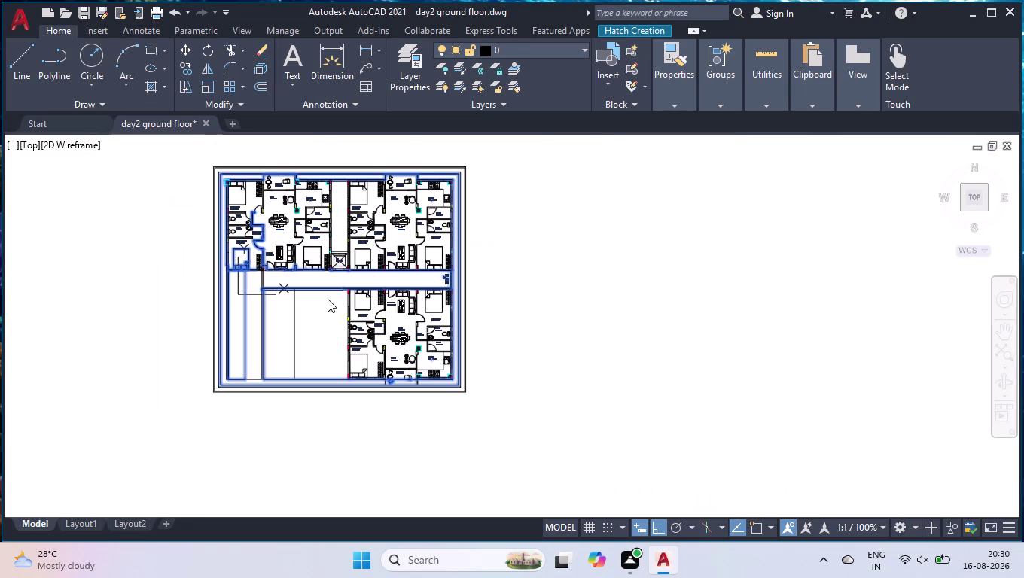
key(u)
right_click(510, 258)
click(530, 291)
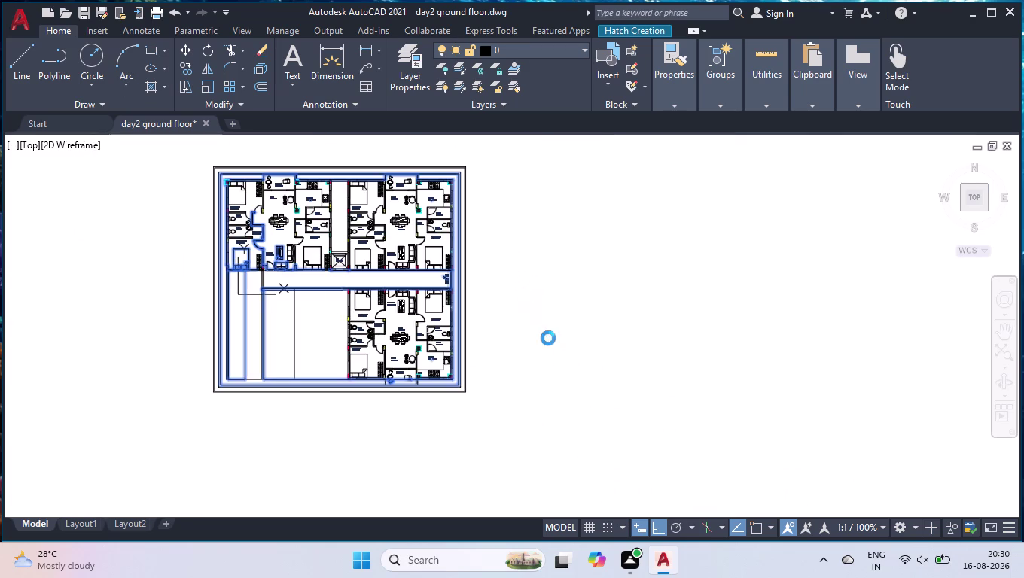
click(557, 328)
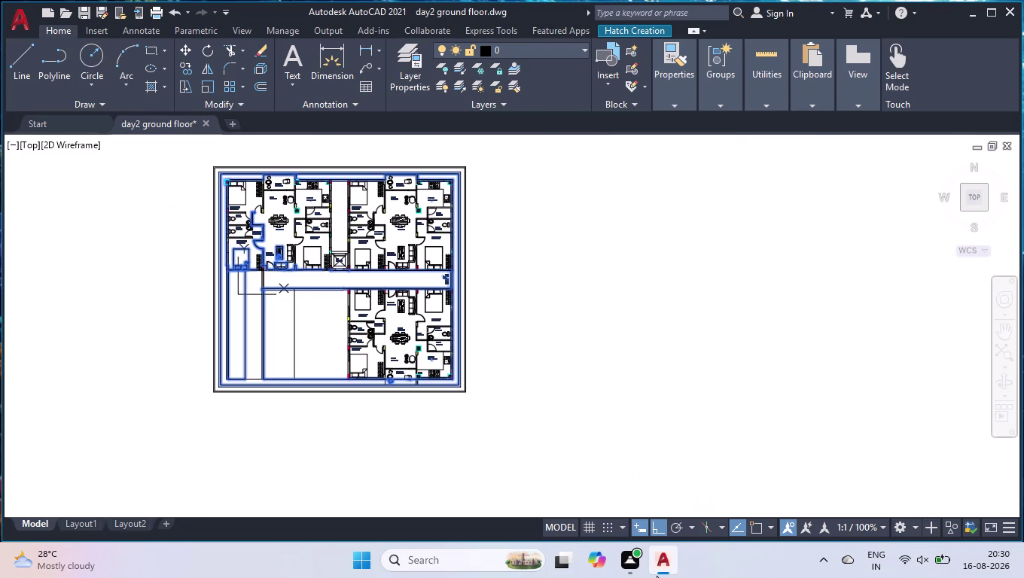